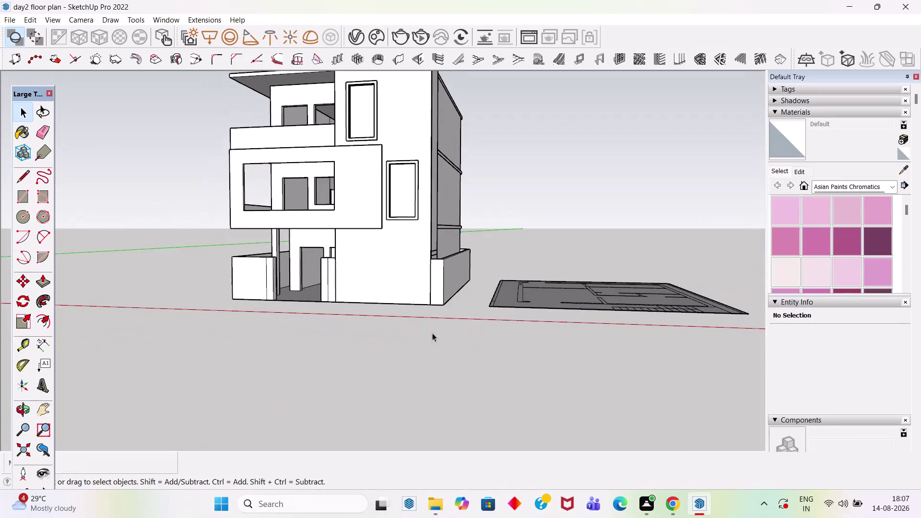
Orbit around the house to bring the upper balcony parapet into view.
scroll(down, 3)
scroll(up, 3)
middle_drag(375, 220, 410, 248)
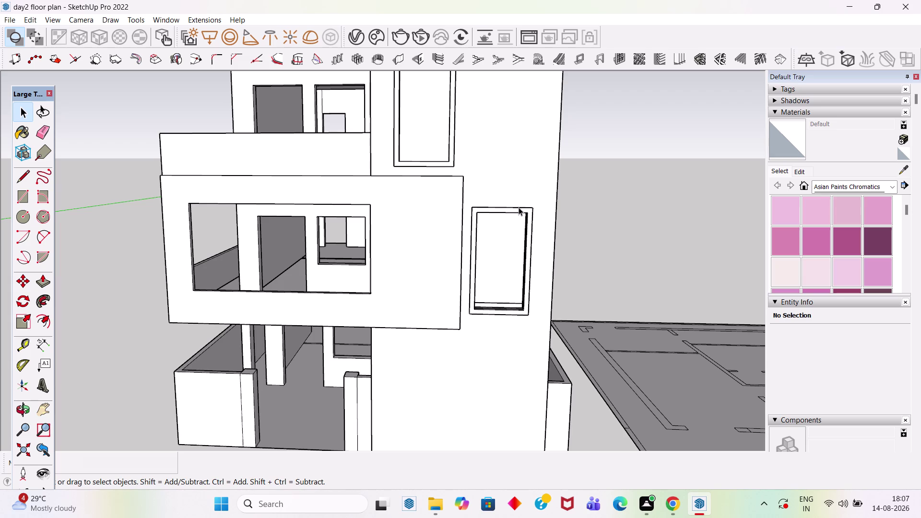
scroll(down, 3)
middle_drag(476, 299, 323, 112)
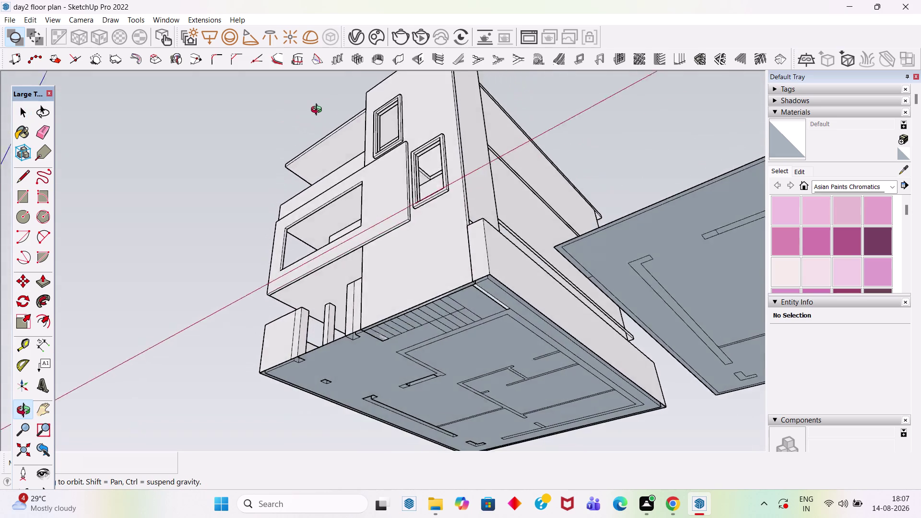
middle_drag(323, 112, 508, 237)
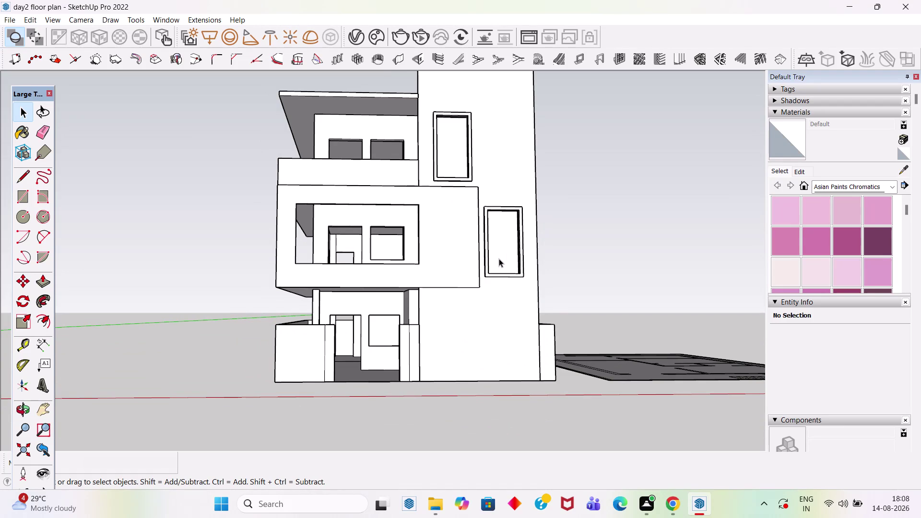
scroll(up, 3)
middle_drag(468, 188, 634, 343)
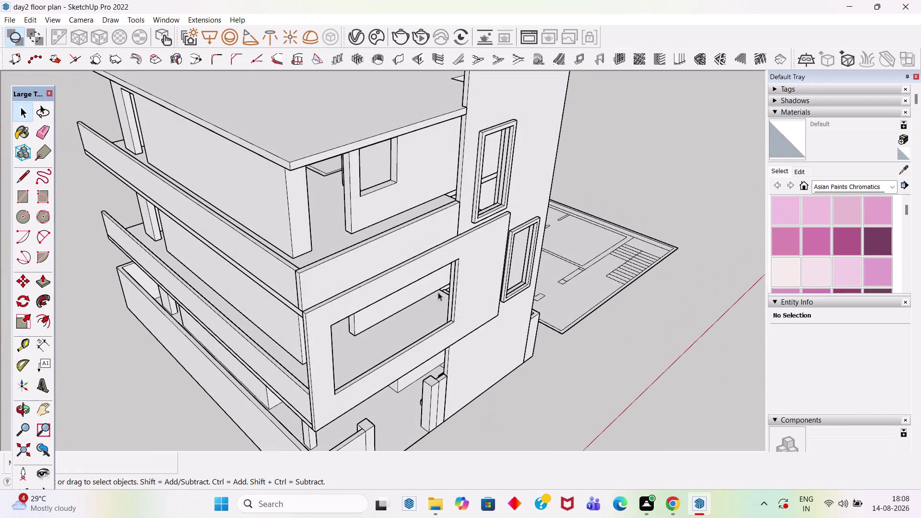
scroll(up, 3)
middle_drag(429, 272, 402, 269)
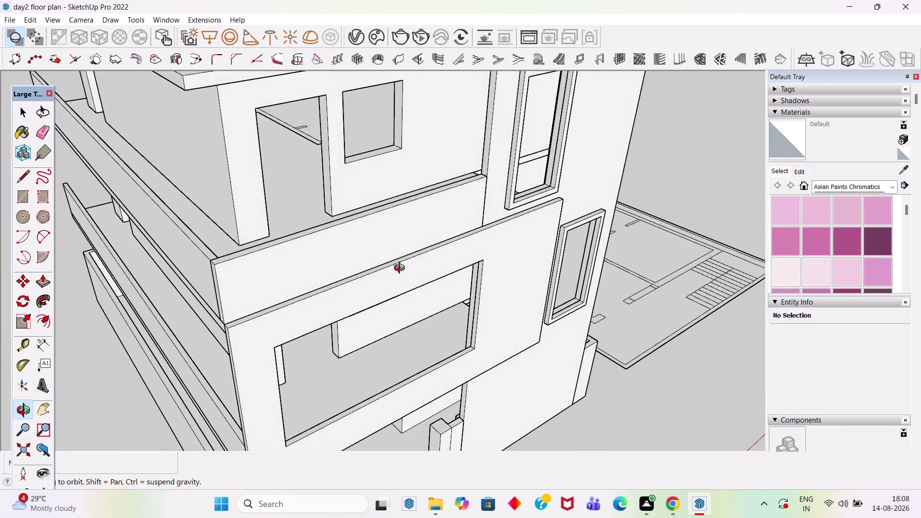
middle_drag(402, 269, 390, 263)
middle_drag(380, 255, 350, 229)
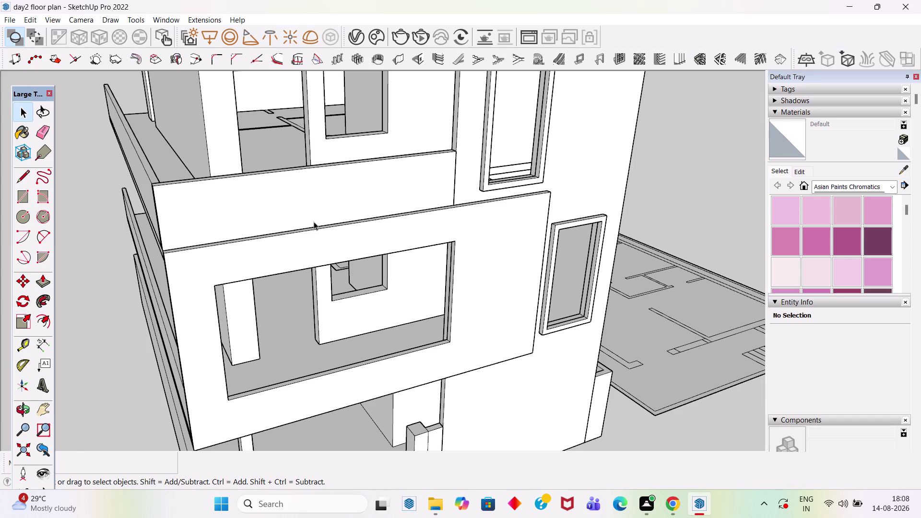
scroll(up, 3)
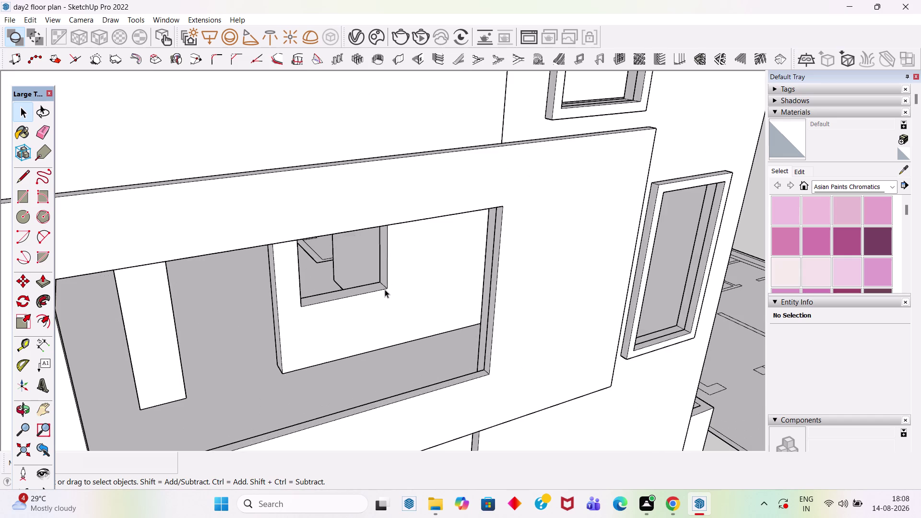
scroll(down, 3)
middle_drag(400, 273, 388, 269)
Place a horizontal guide 1' from the parapet's top edge with the Tape Measure.
key(t)
scroll(up, 3)
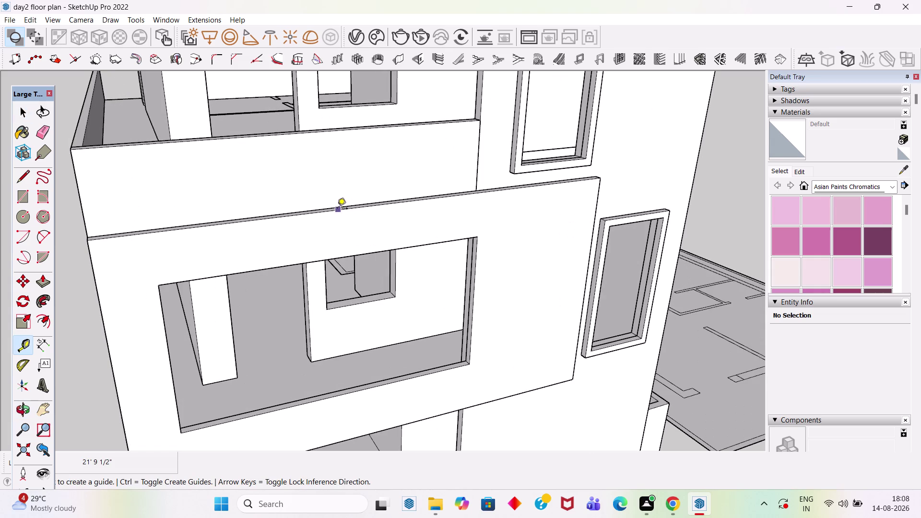
scroll(up, 3)
middle_drag(394, 251, 403, 261)
click(353, 225)
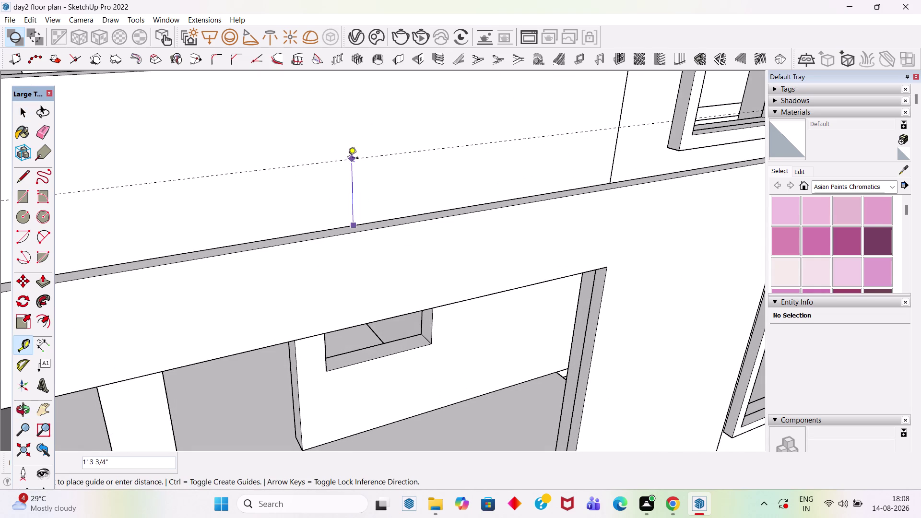
key(1)
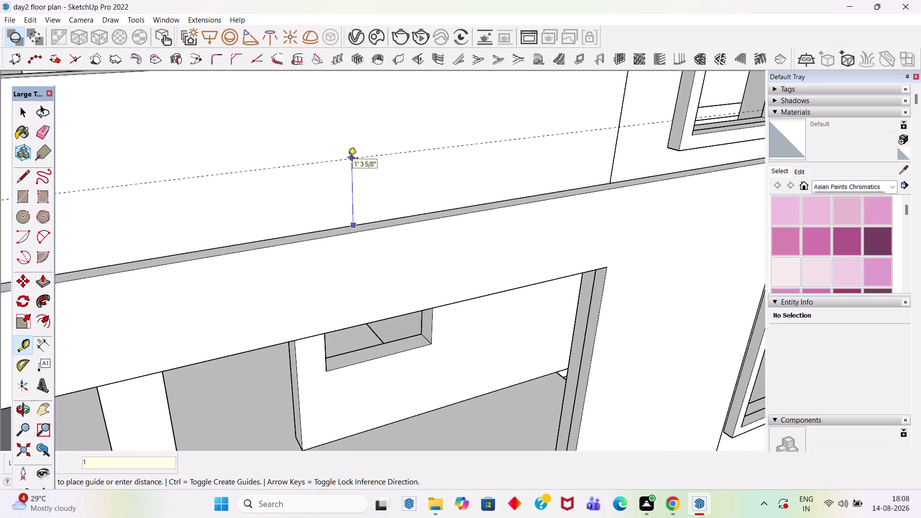
key(apostrophe)
key(Return)
Add a vertical guide across the parapet from its edge.
scroll(down, 3)
middle_drag(524, 245, 479, 223)
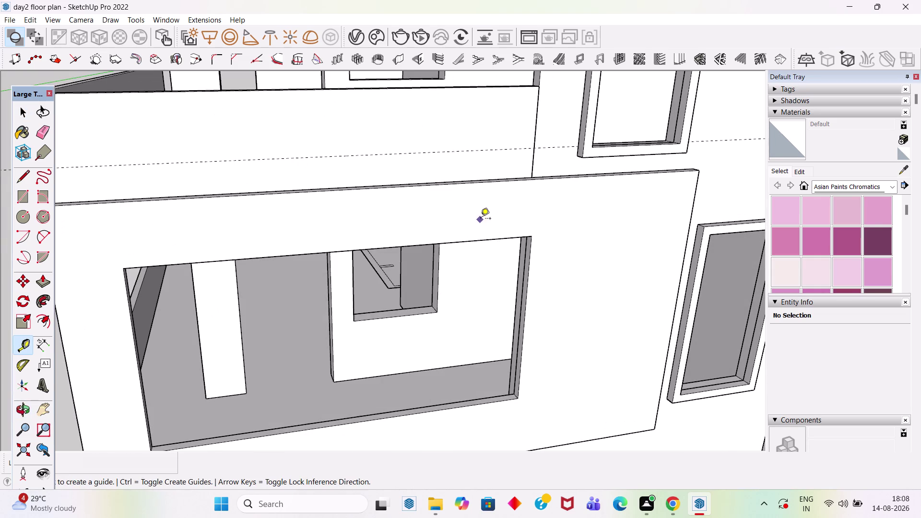
scroll(down, 3)
click(529, 135)
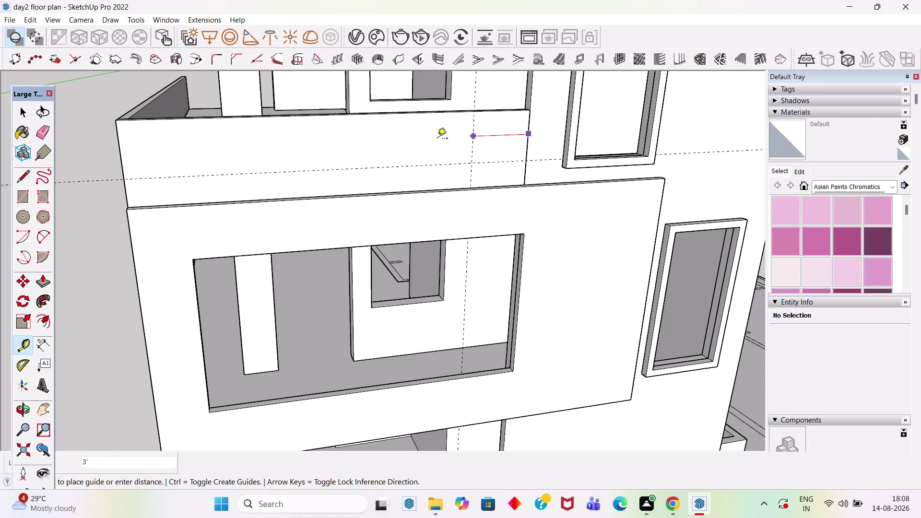
click(341, 117)
Add a second vertical guide offset 1' from the first.
scroll(down, 3)
middle_drag(423, 291, 408, 220)
scroll(up, 3)
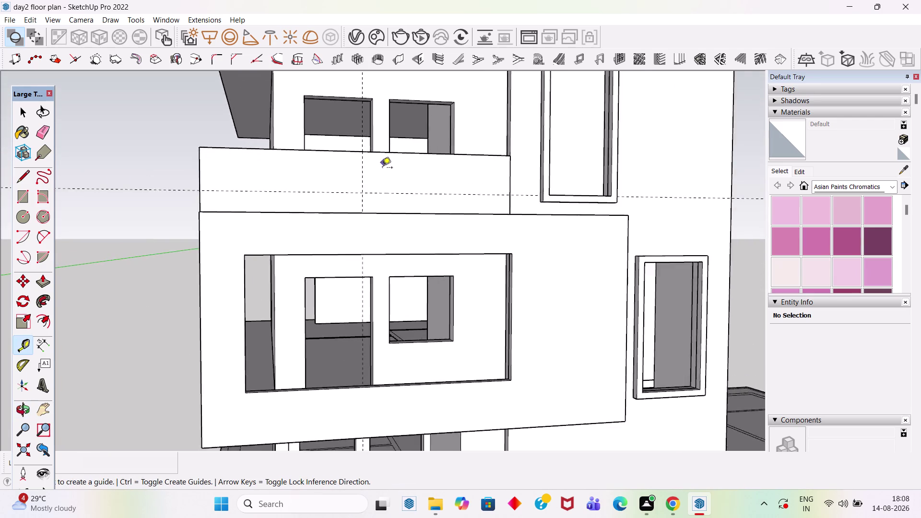
scroll(up, 3)
click(356, 166)
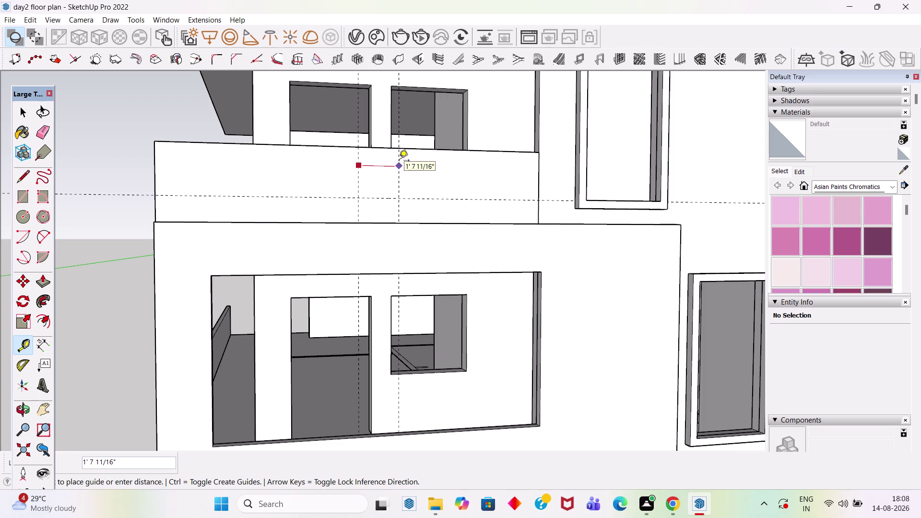
text(1')
key(Return)
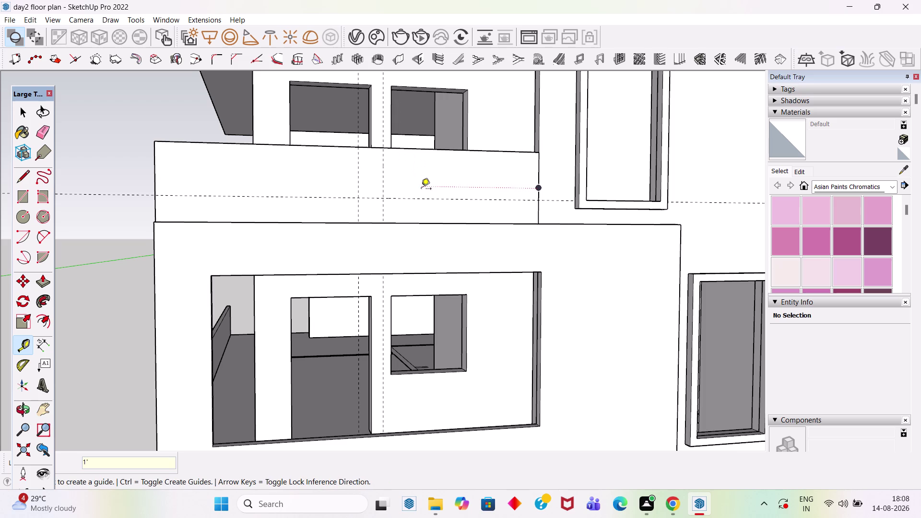
key(space)
scroll(down, 3)
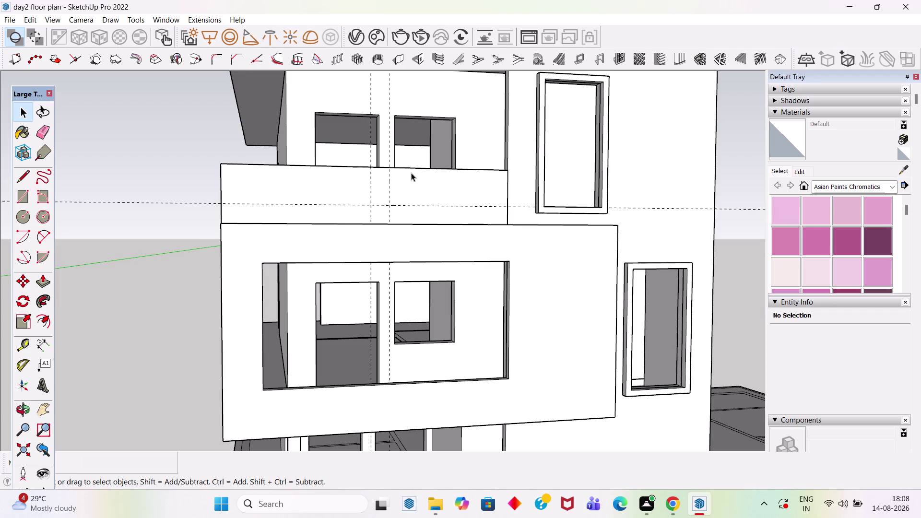
middle_drag(452, 181, 409, 224)
scroll(up, 3)
middle_drag(453, 205, 425, 194)
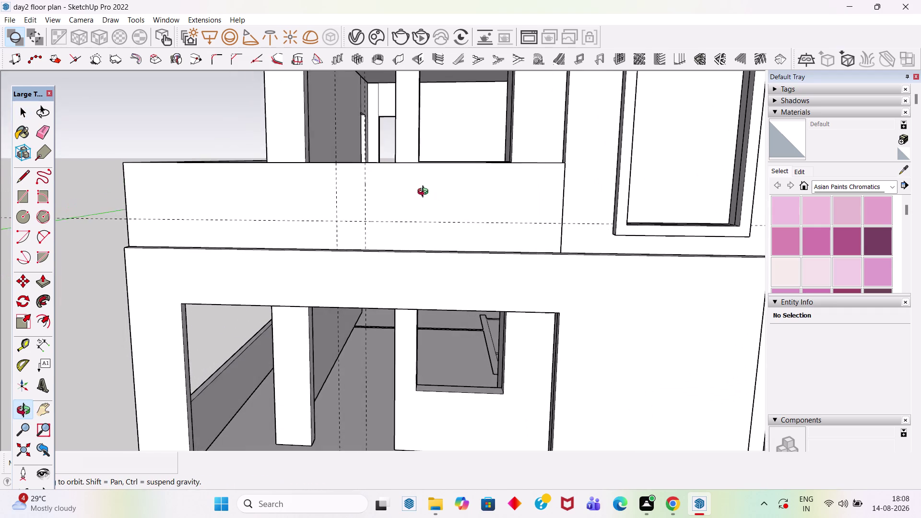
middle_drag(425, 194, 413, 183)
scroll(up, 3)
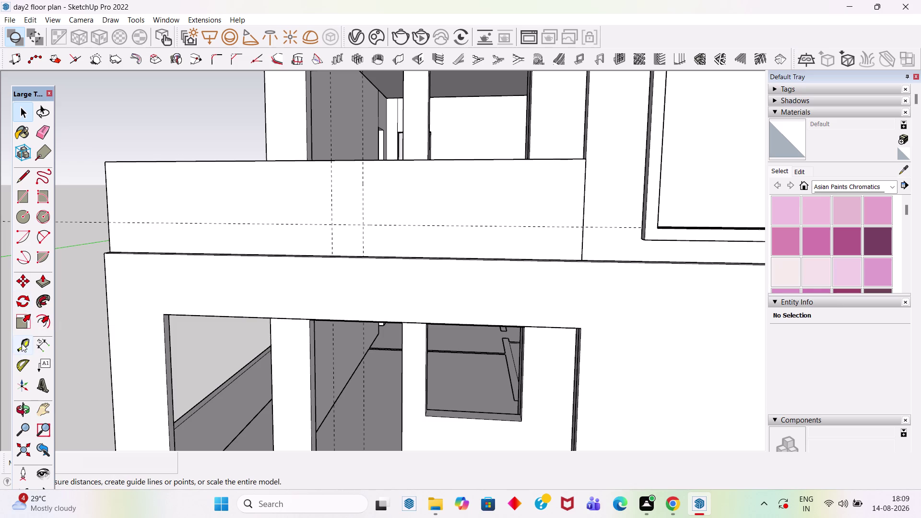
click(44, 179)
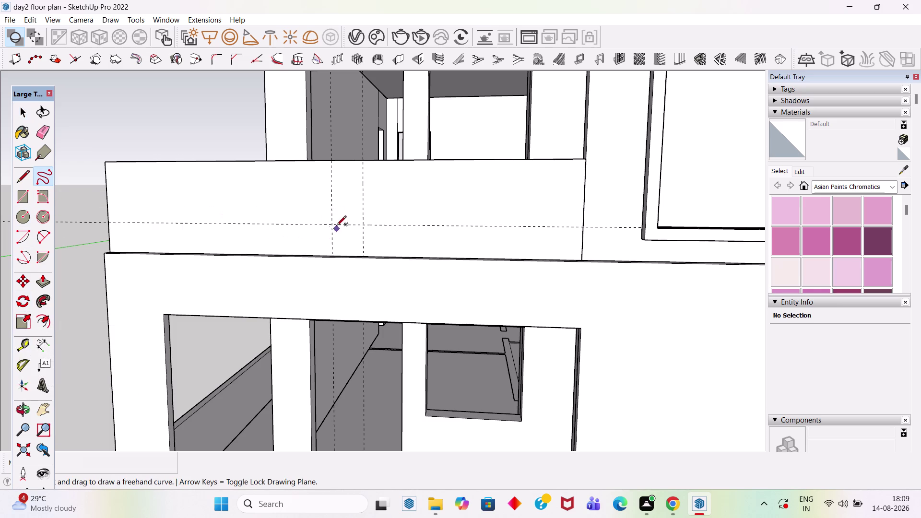
Sketch a freehand curve rising from the guide intersection, then undo the attempt.
click(332, 225)
drag(331, 226, 395, 189)
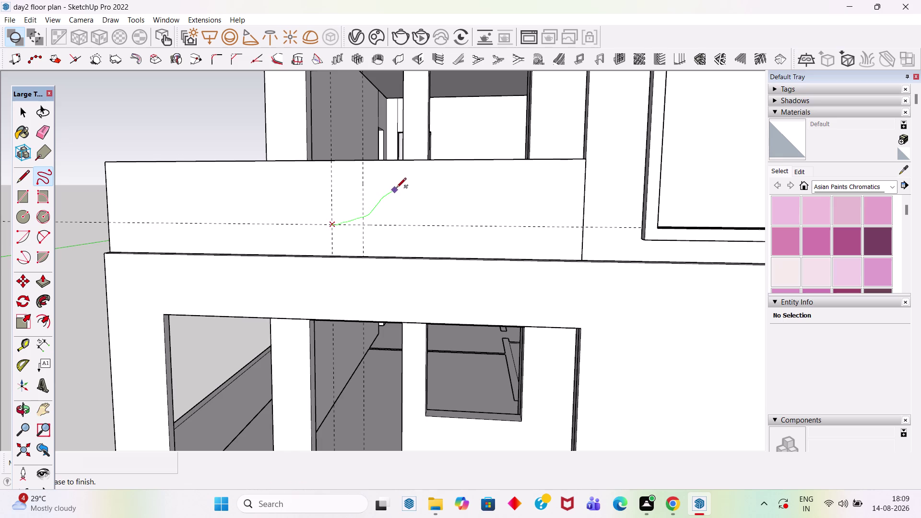
drag(395, 190, 499, 161)
scroll(up, 3)
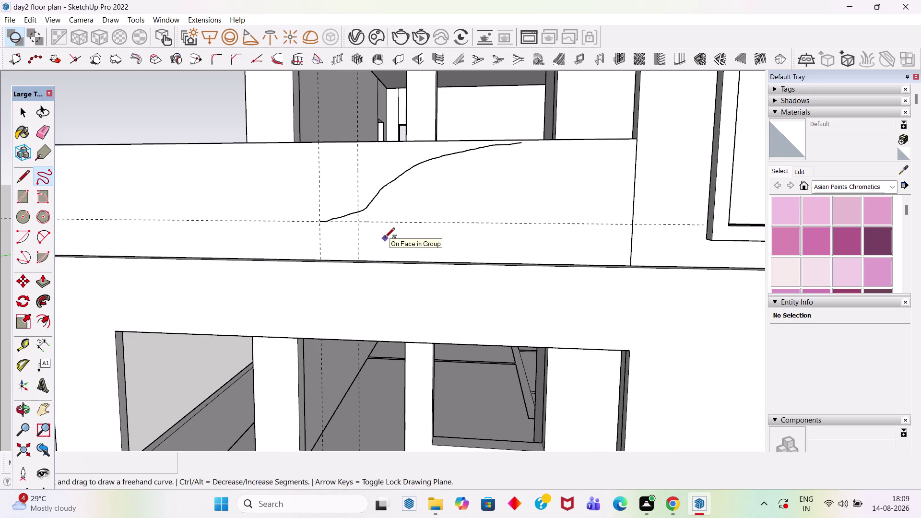
key(ctrl+z)
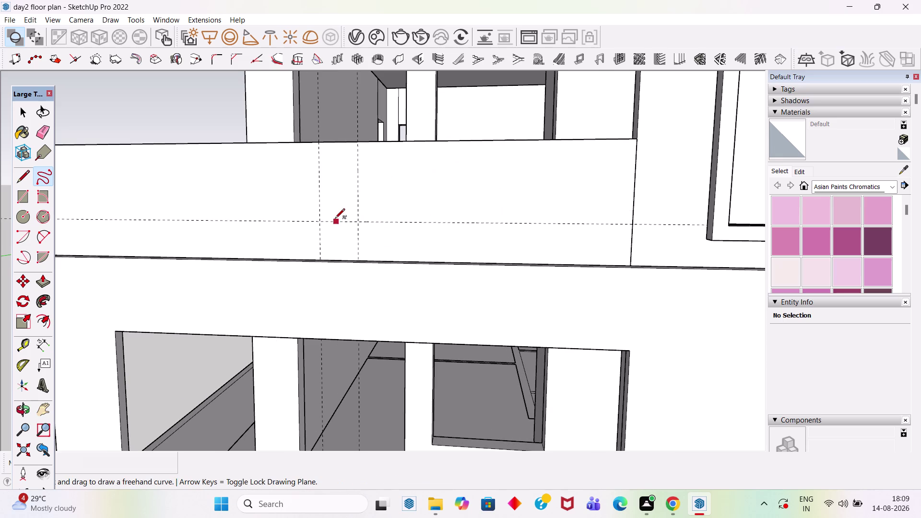
Redraw the S-curve up to the parapet top edge, inspect it, then undo it.
drag(319, 221, 378, 207)
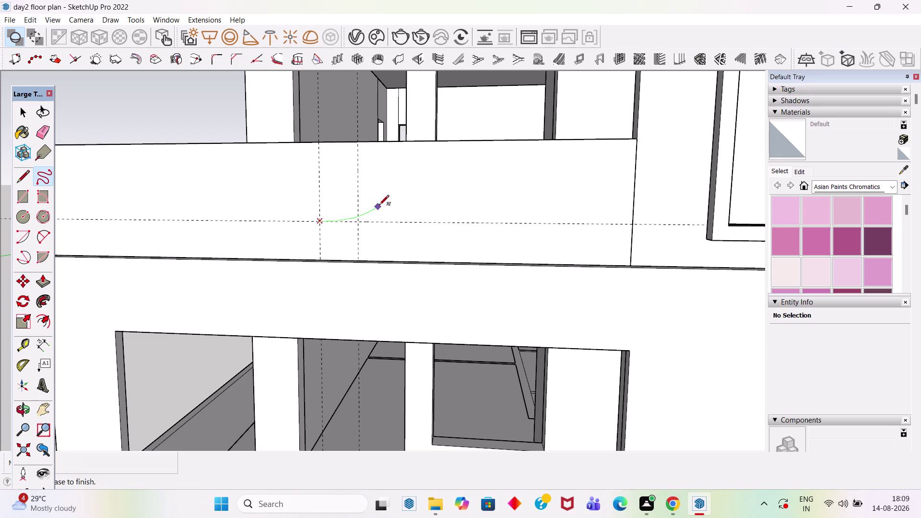
drag(378, 206, 469, 139)
key(space)
scroll(up, 3)
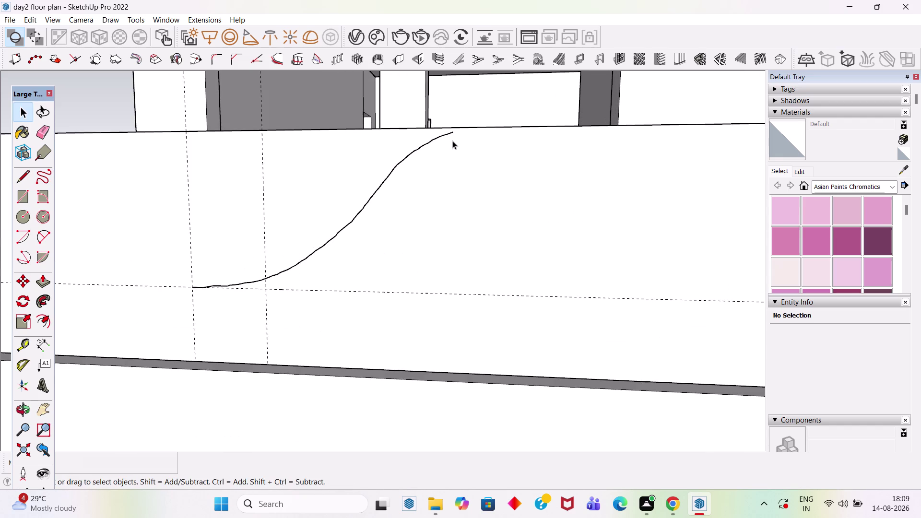
middle_drag(454, 150, 454, 176)
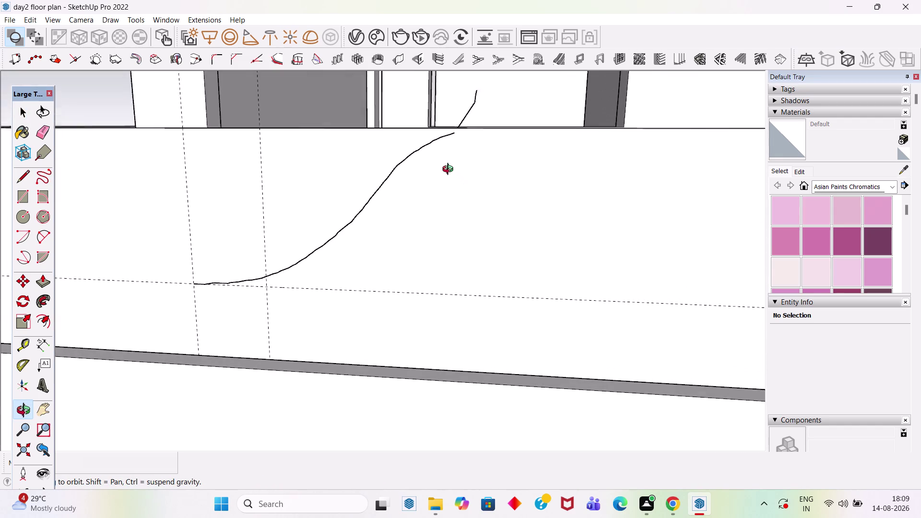
middle_drag(454, 176, 445, 162)
scroll(down, 3)
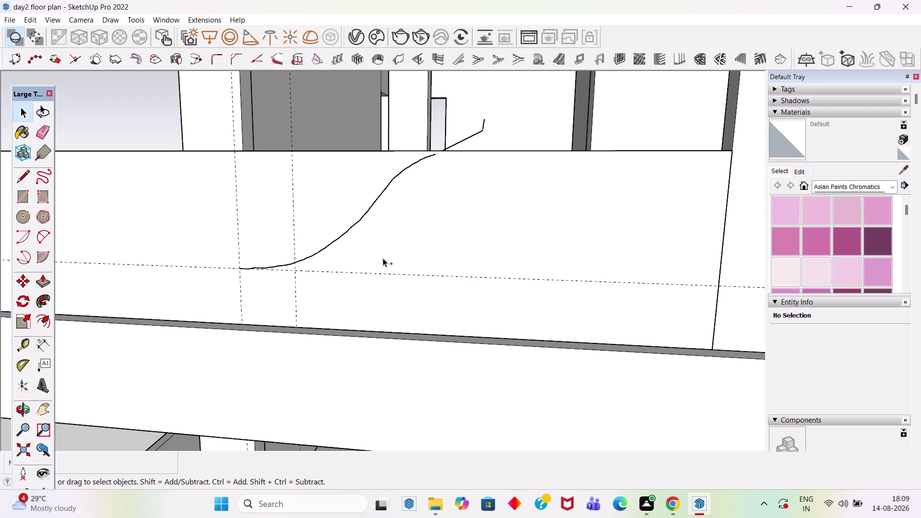
key(ctrl+z)
double_click(414, 239)
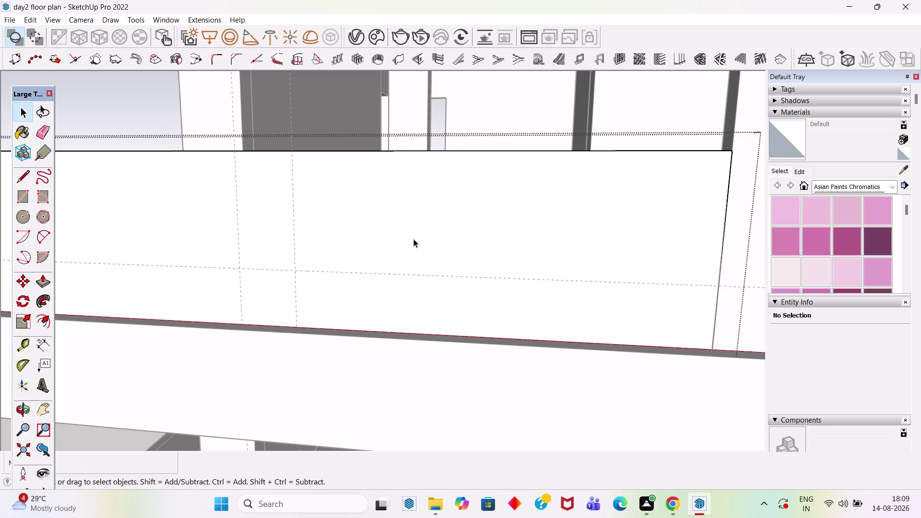
click(50, 179)
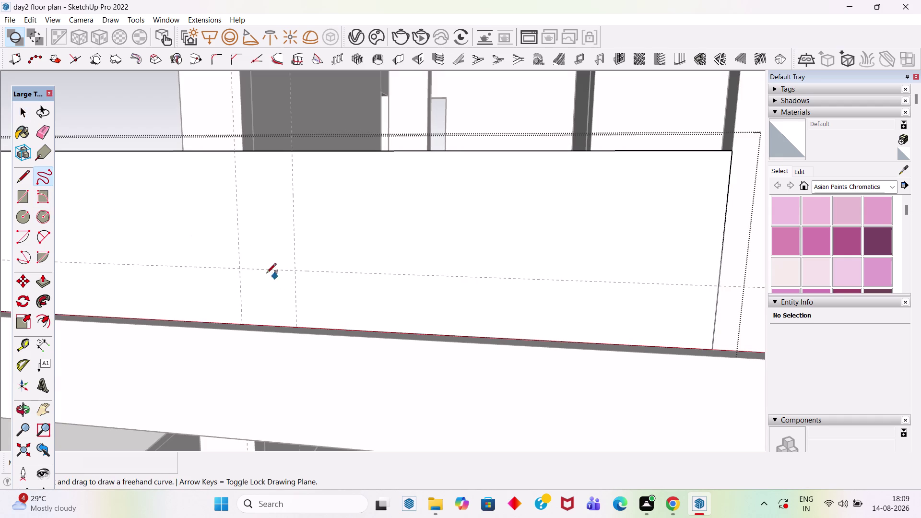
drag(239, 270, 301, 270)
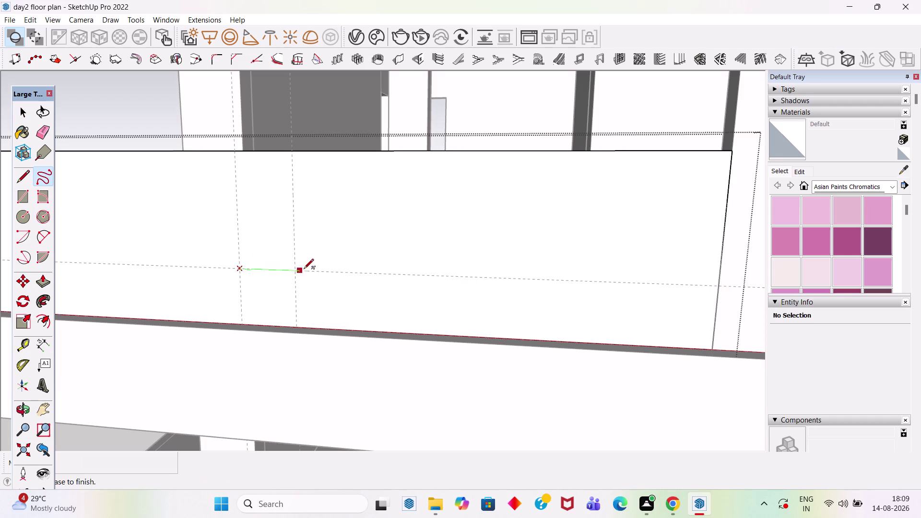
drag(302, 270, 444, 159)
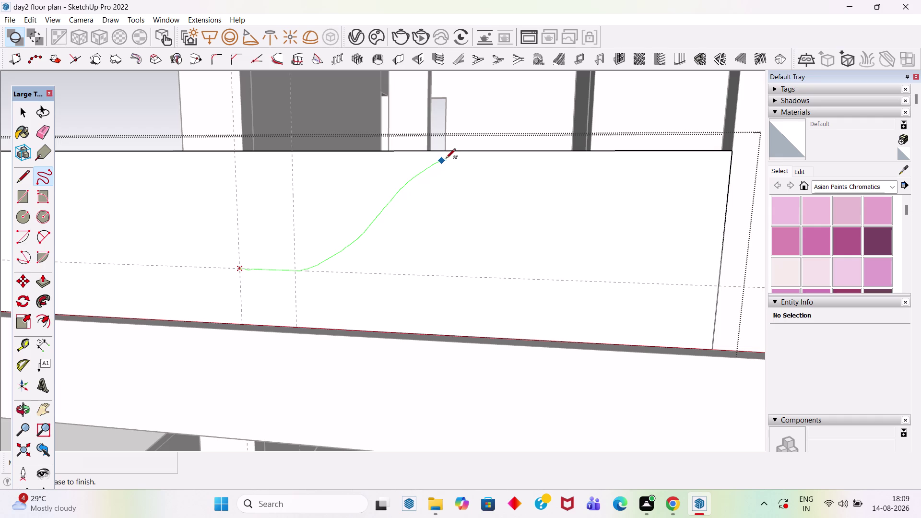
drag(444, 159, 500, 149)
key(space)
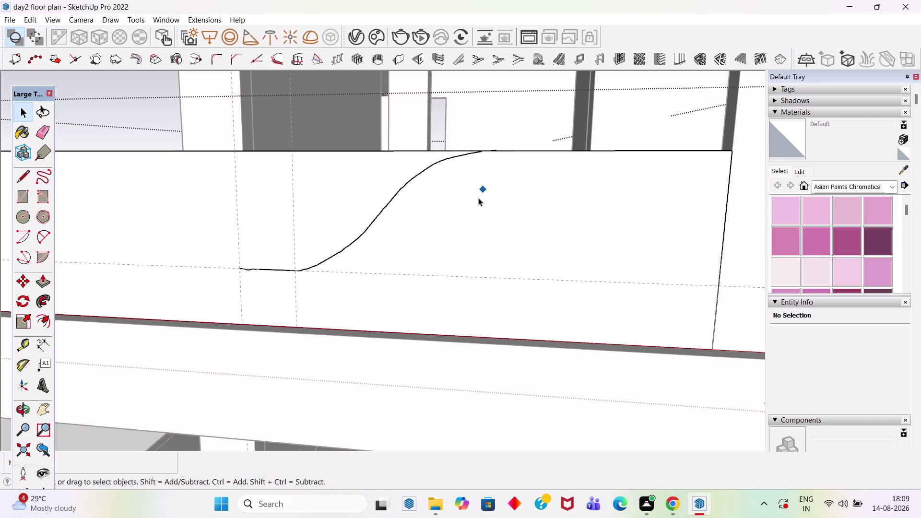
middle_drag(466, 205, 528, 306)
scroll(down, 3)
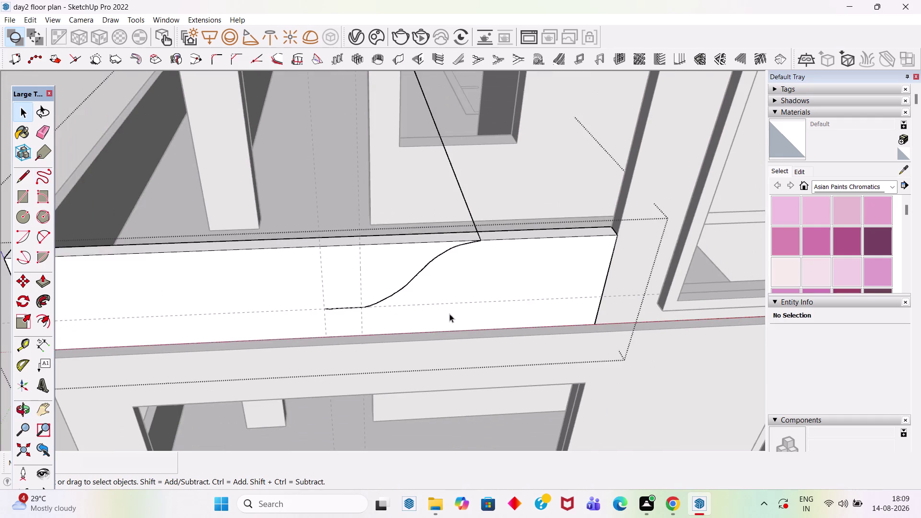
scroll(down, 3)
middle_drag(447, 296, 417, 228)
key(space)
key(space)
scroll(down, 3)
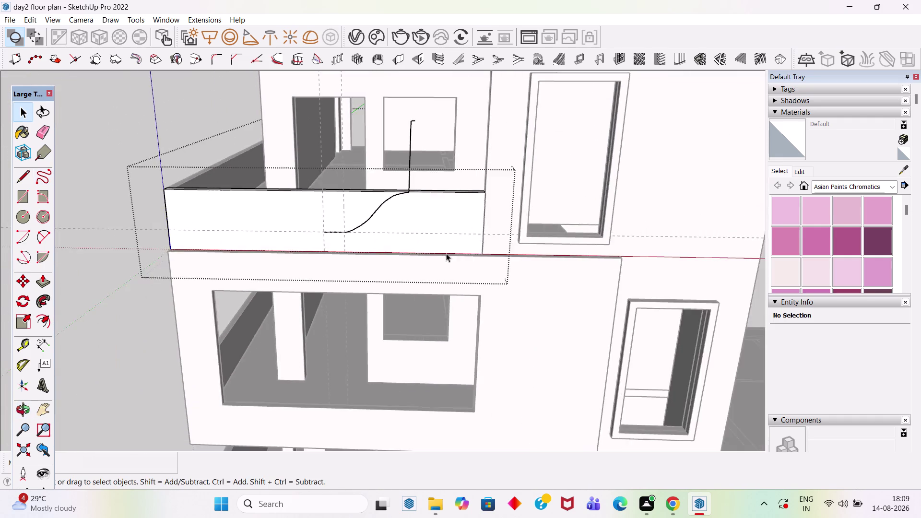
middle_drag(494, 240, 650, 311)
scroll(up, 3)
scroll(up, 3)
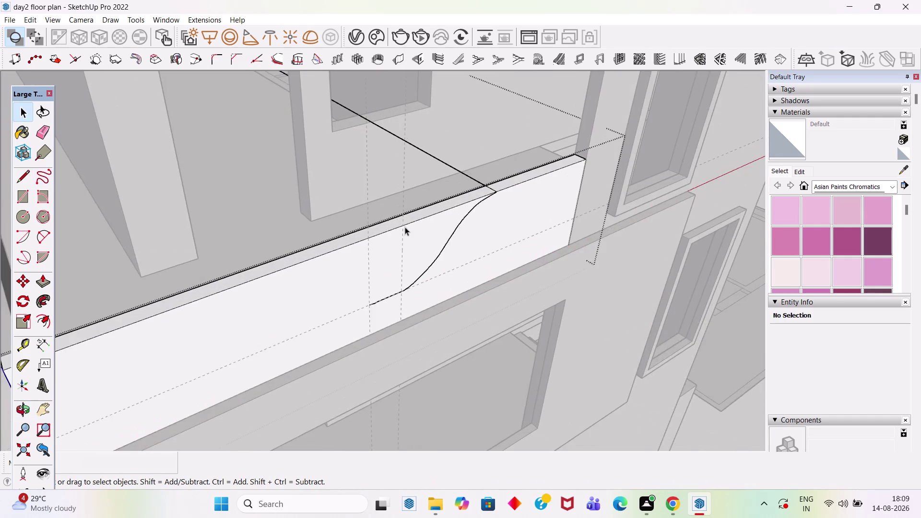
scroll(up, 3)
key(e)
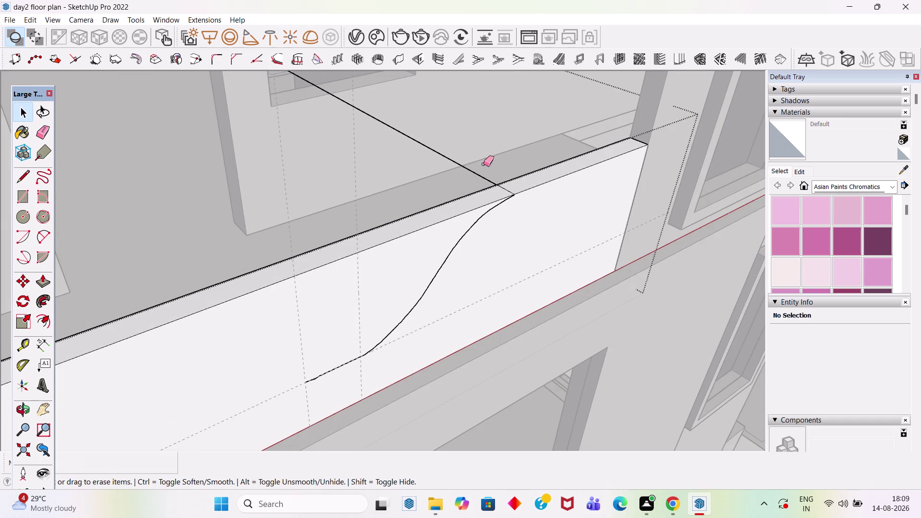
click(479, 175)
scroll(down, 3)
middle_drag(472, 288, 470, 287)
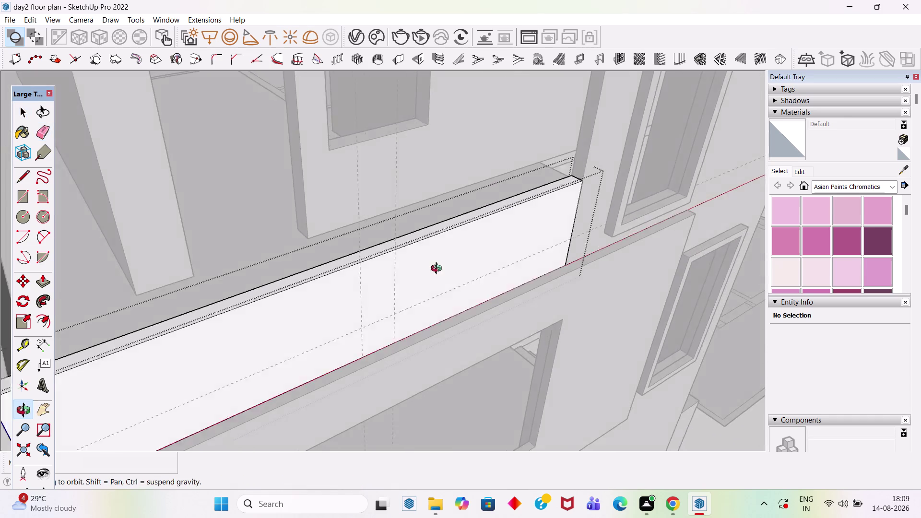
middle_drag(469, 287, 344, 240)
scroll(down, 3)
key(space)
click(708, 182)
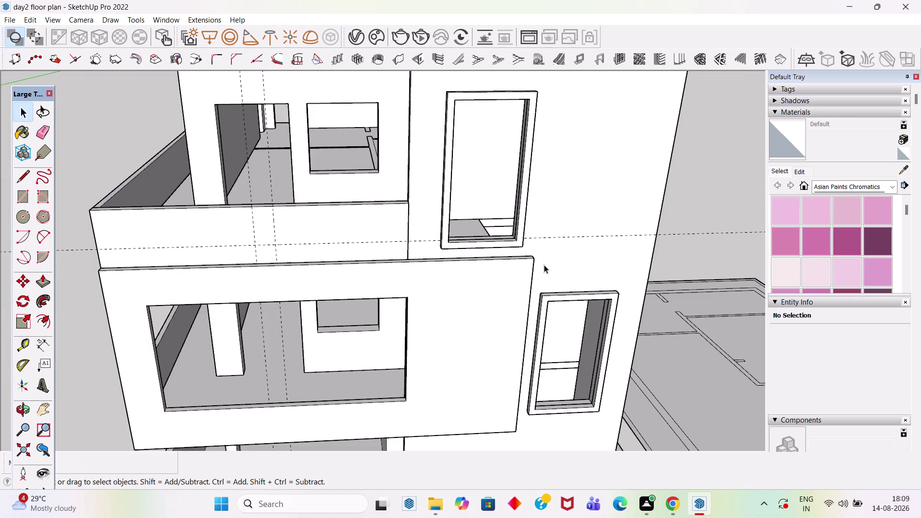
scroll(down, 3)
middle_drag(520, 263, 545, 163)
scroll(up, 3)
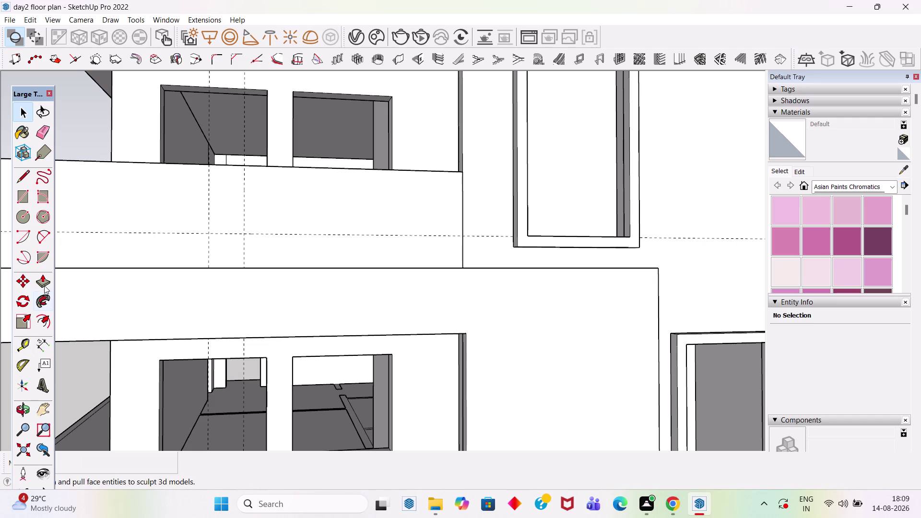
click(42, 236)
click(245, 235)
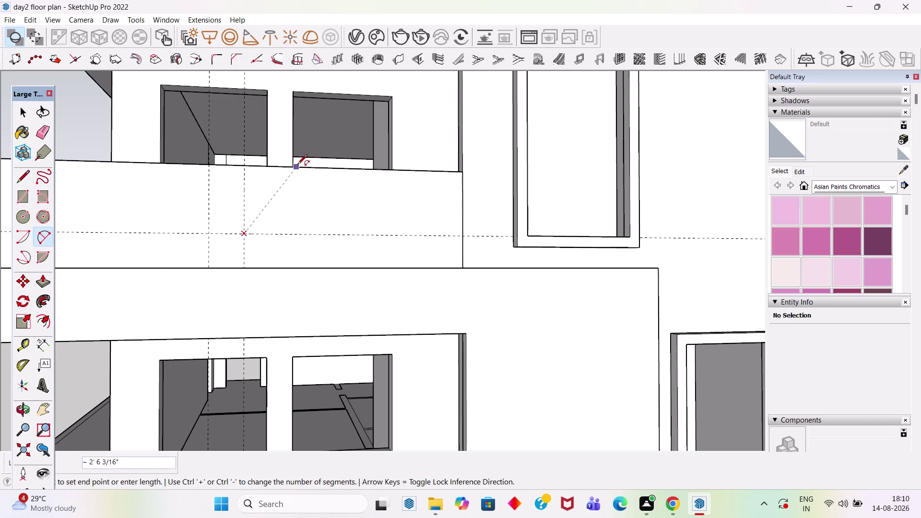
click(244, 167)
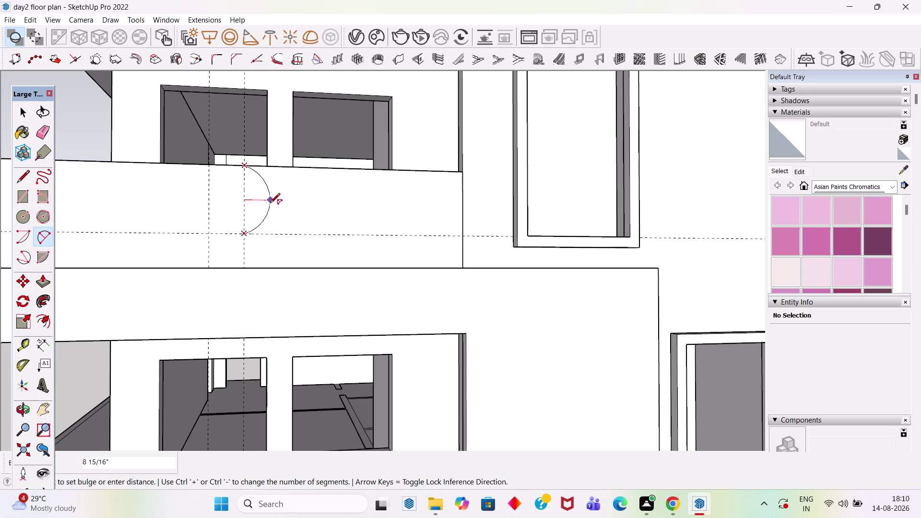
key(Escape)
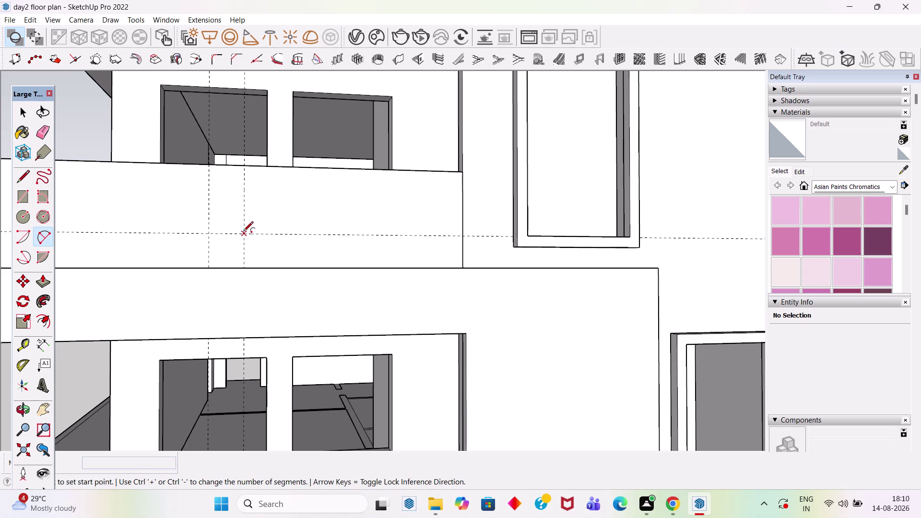
click(243, 233)
click(331, 169)
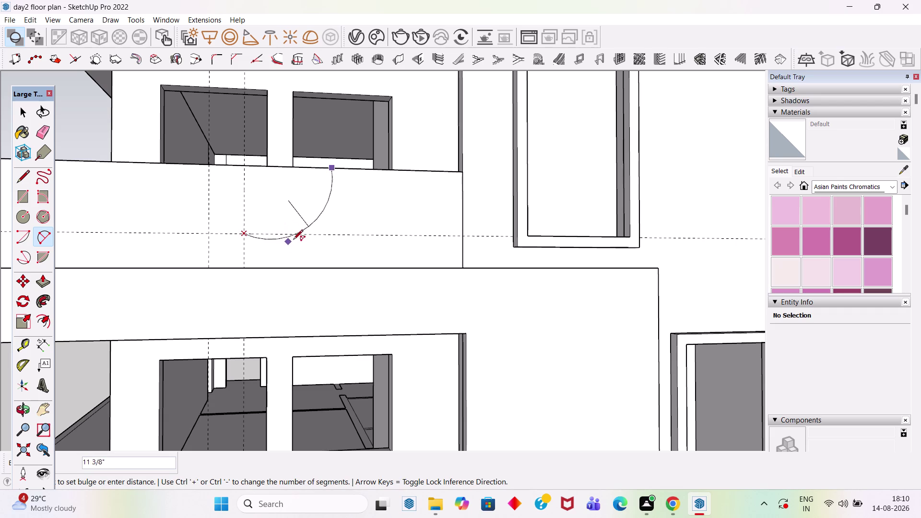
scroll(up, 3)
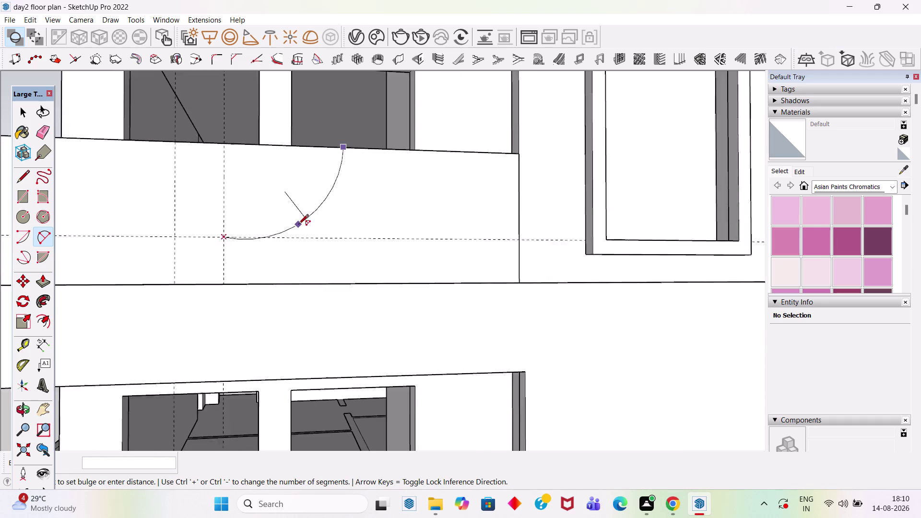
scroll(up, 3)
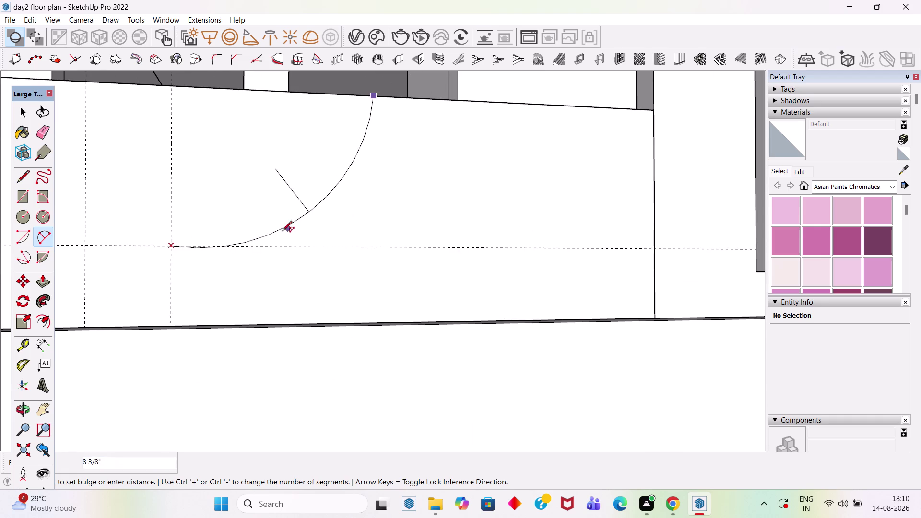
key(Escape)
click(171, 244)
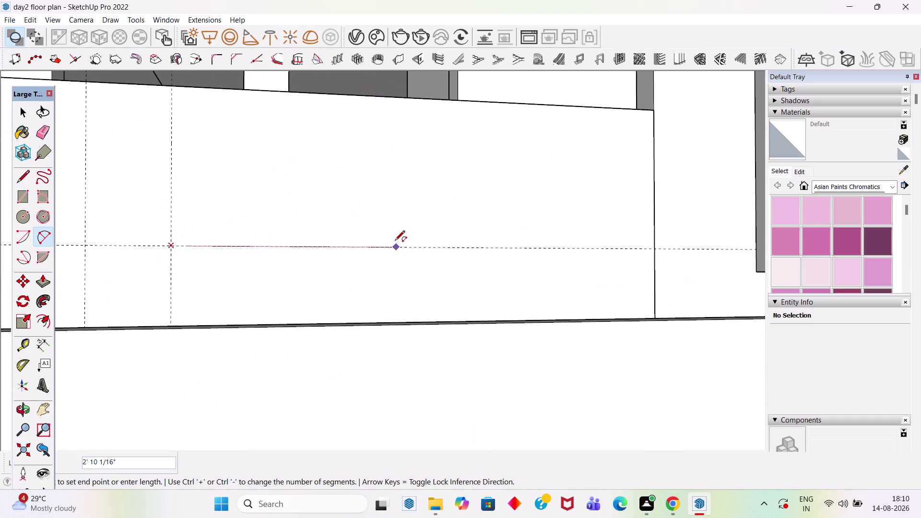
click(401, 245)
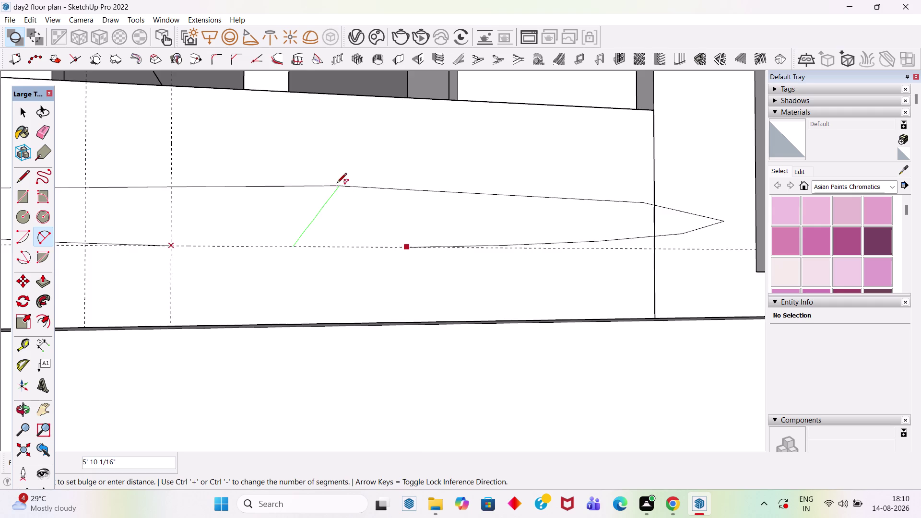
scroll(down, 3)
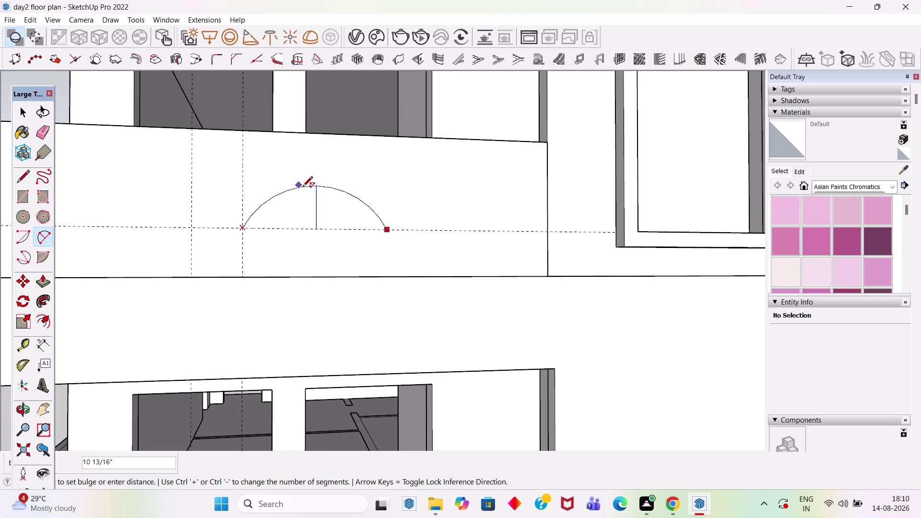
scroll(down, 3)
key(Escape)
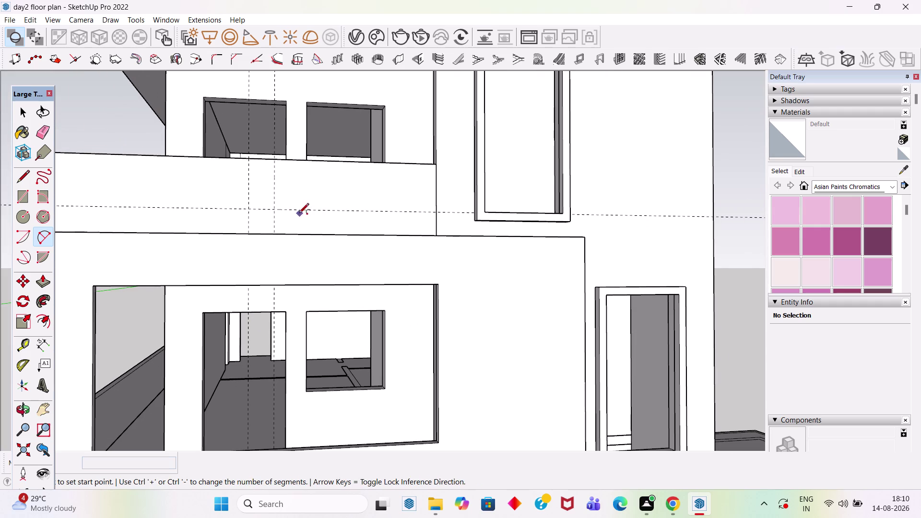
Draw two joined arcs forming an S-curve from the parapet top edge to the guide.
click(393, 162)
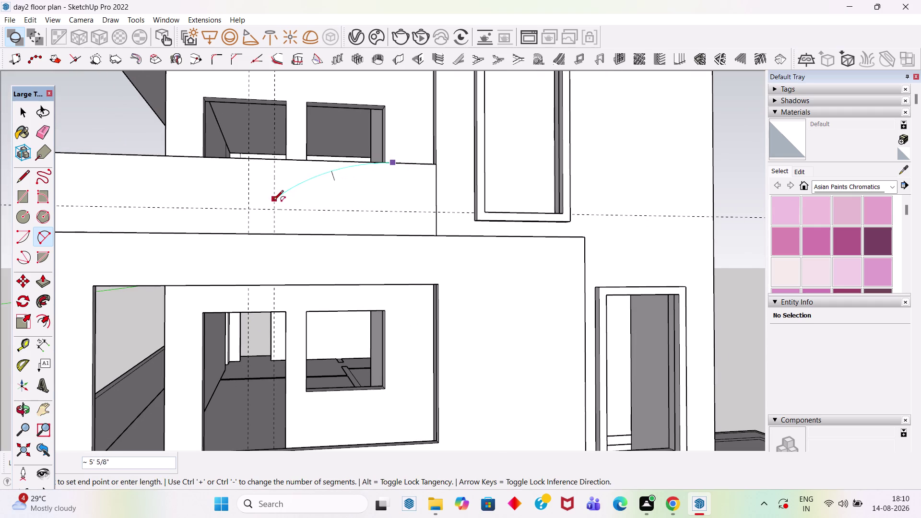
click(276, 211)
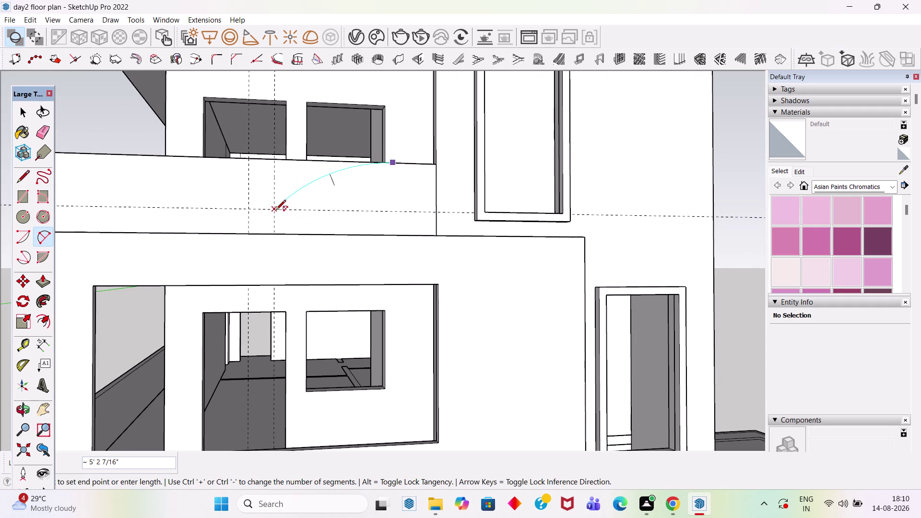
click(277, 211)
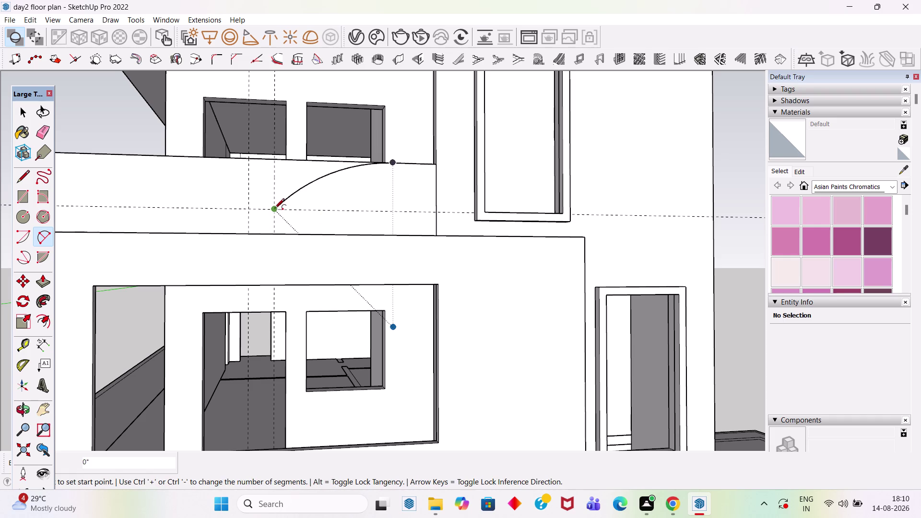
click(272, 209)
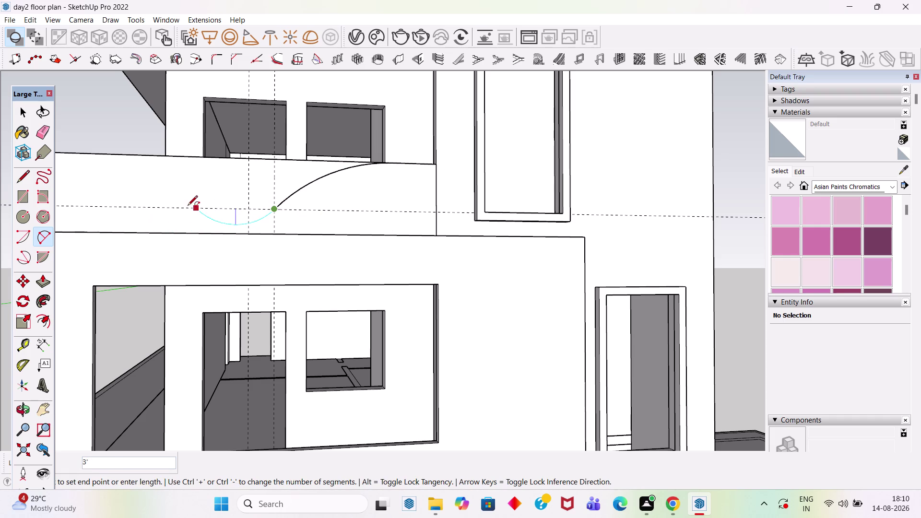
click(187, 206)
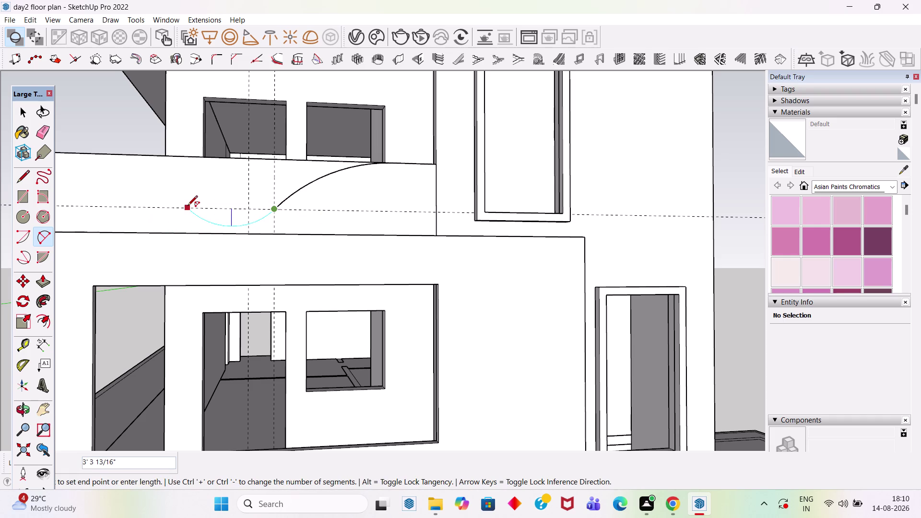
click(187, 206)
key(space)
Draw a straight line from the curve's start along the guide to the parapet's left edge.
scroll(down, 3)
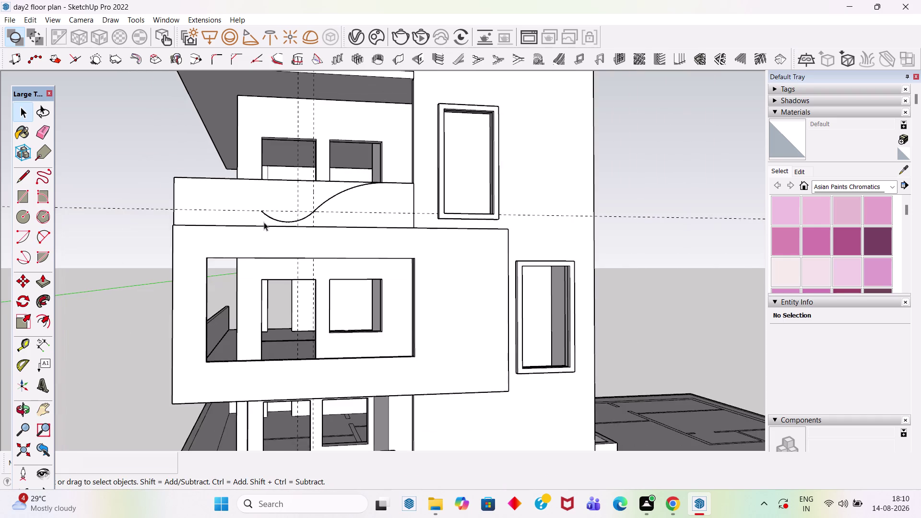
scroll(up, 3)
key(l)
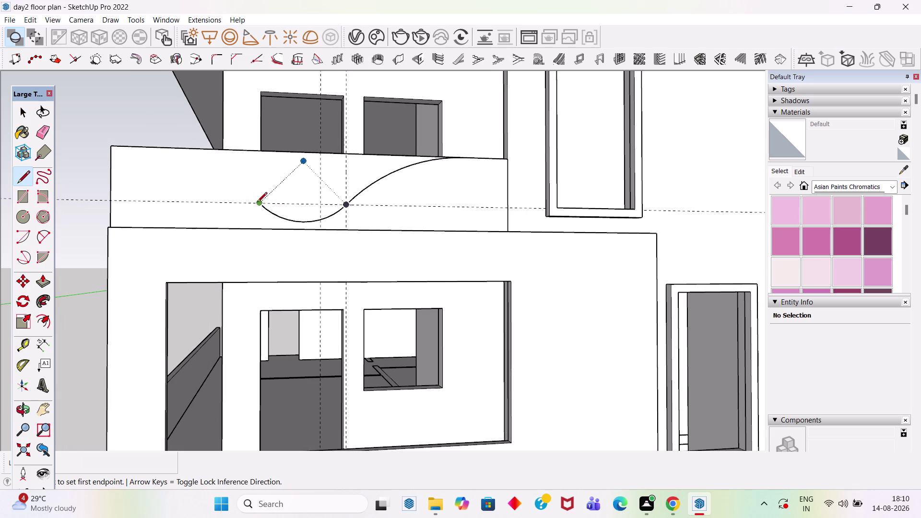
click(257, 203)
click(114, 199)
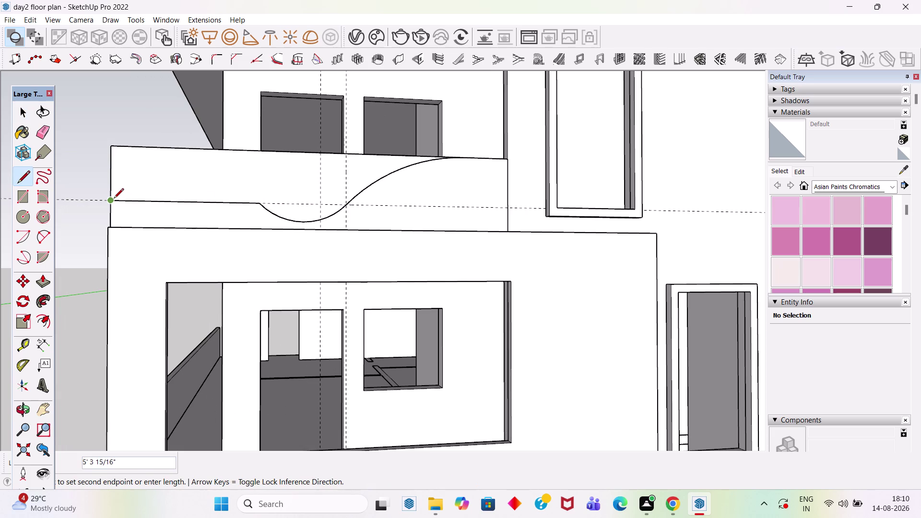
key(space)
scroll(down, 3)
middle_drag(374, 193, 368, 261)
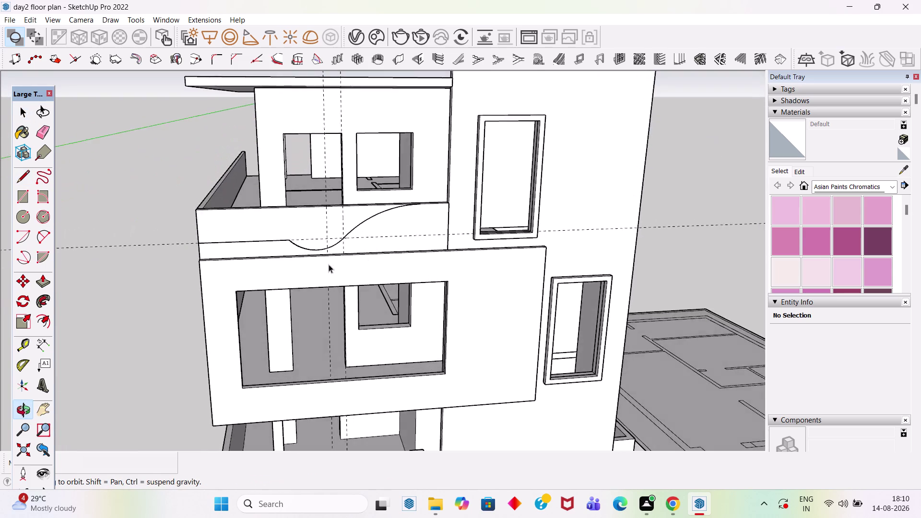
Retrace the straight line from the parapet's left edge to where the curve begins.
scroll(up, 3)
double_click(285, 195)
scroll(up, 3)
scroll(down, 3)
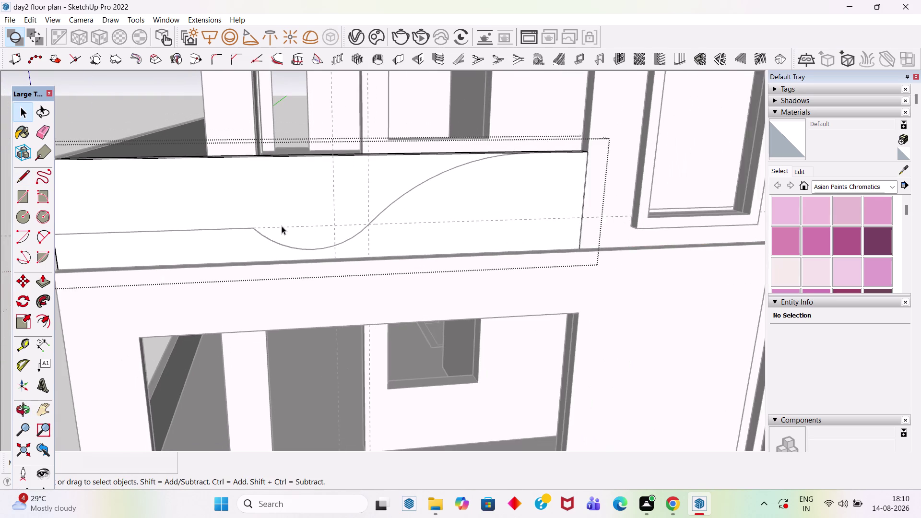
scroll(down, 3)
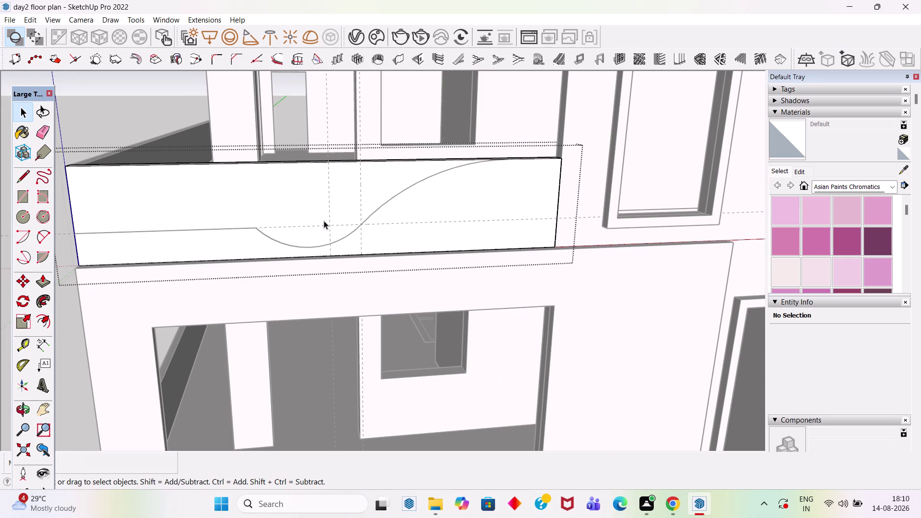
click(320, 211)
middle_drag(381, 224, 385, 203)
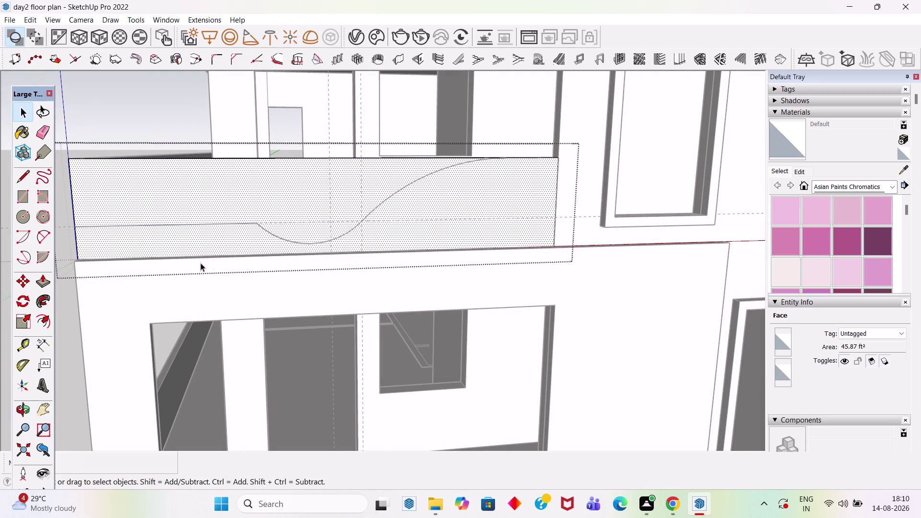
key(l)
click(74, 226)
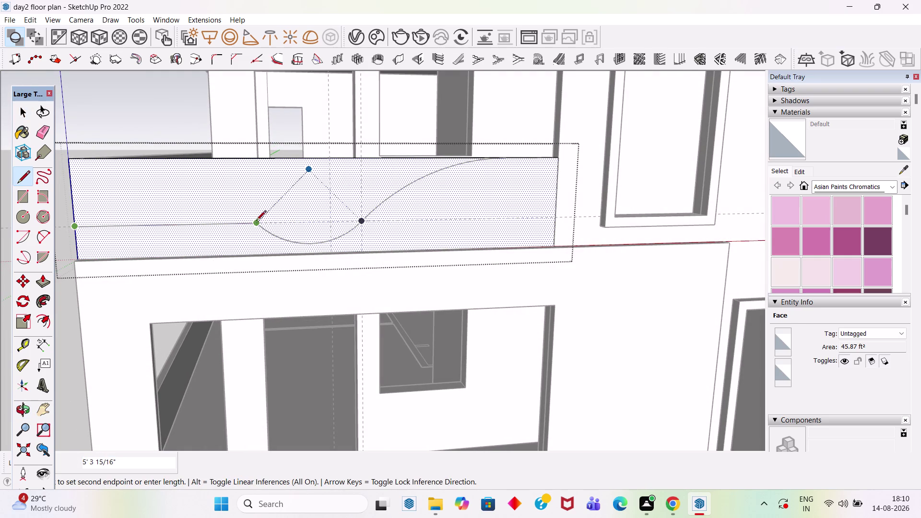
click(257, 223)
key(space)
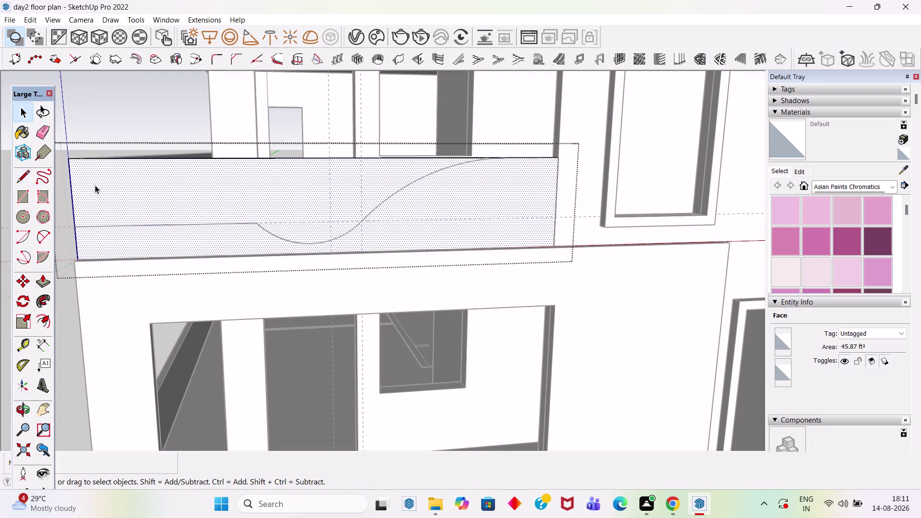
Retrace the lower and upper arcs of the S-curve to split the face.
click(49, 232)
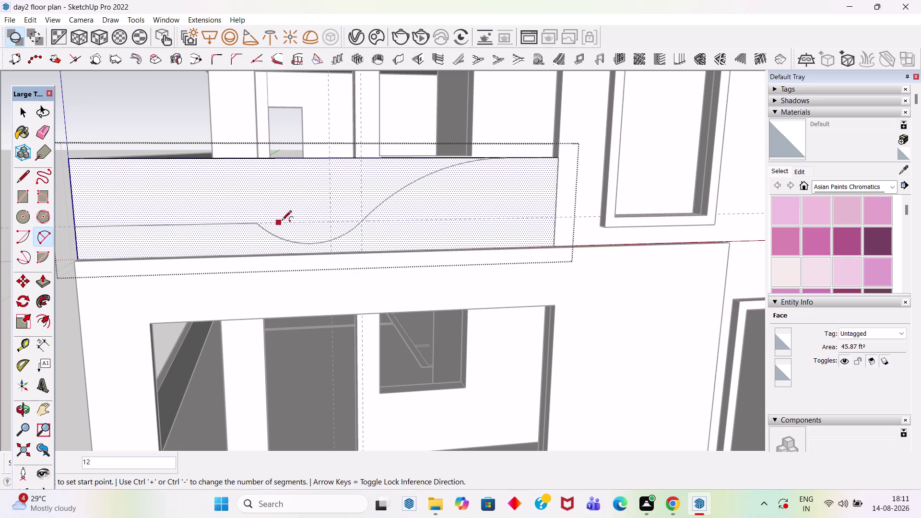
click(255, 222)
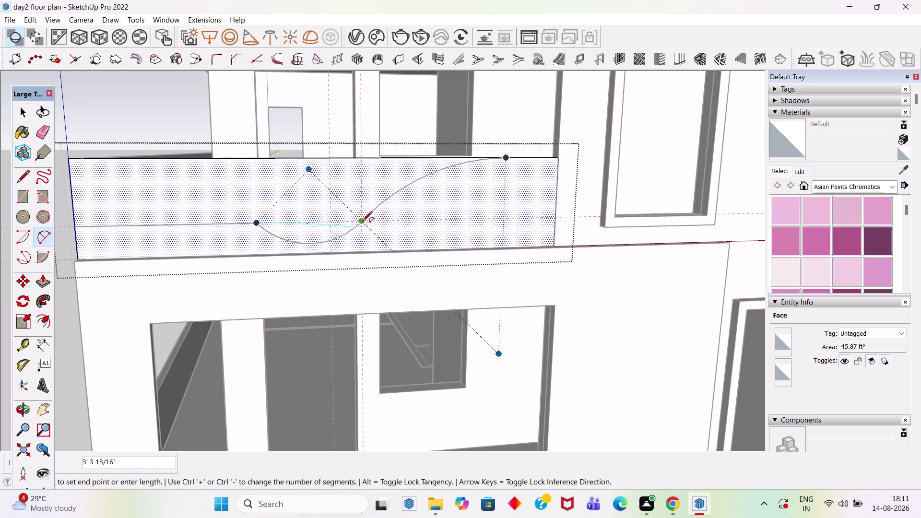
scroll(up, 3)
key(Escape)
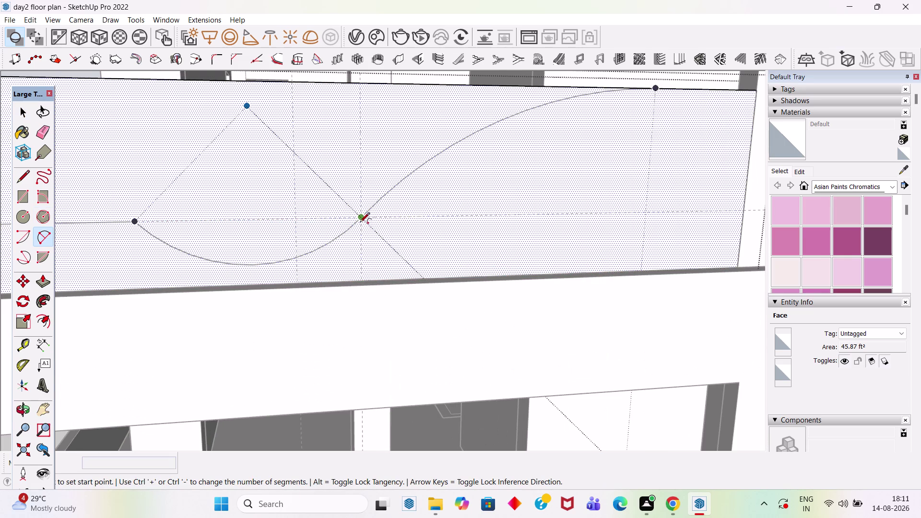
click(361, 219)
double_click(135, 223)
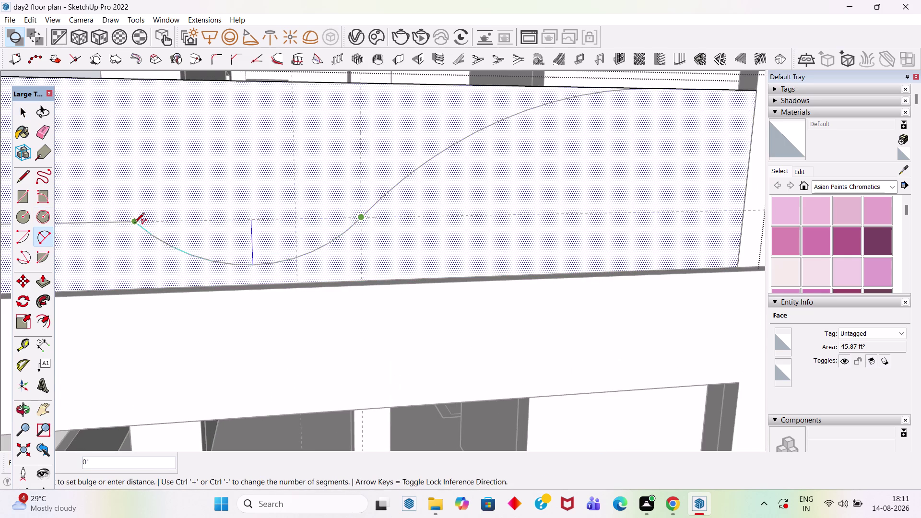
scroll(down, 3)
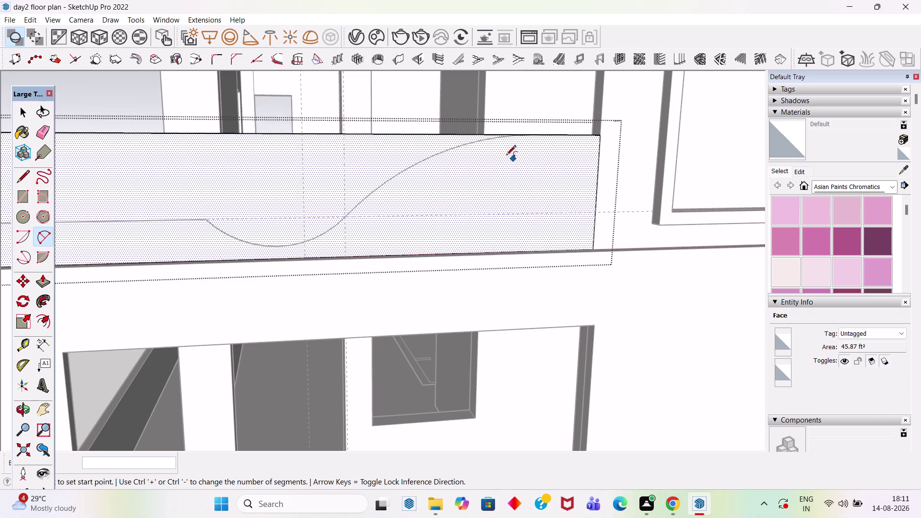
scroll(up, 3)
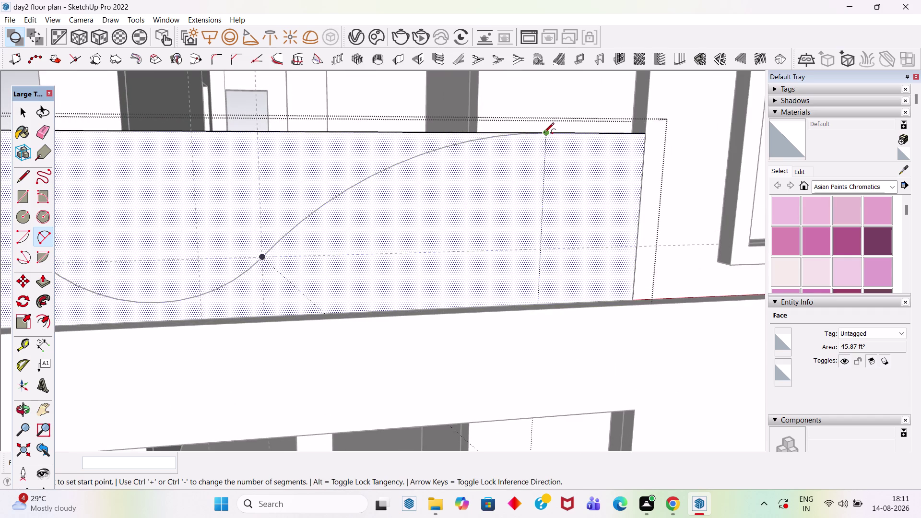
drag(544, 134, 532, 138)
double_click(263, 258)
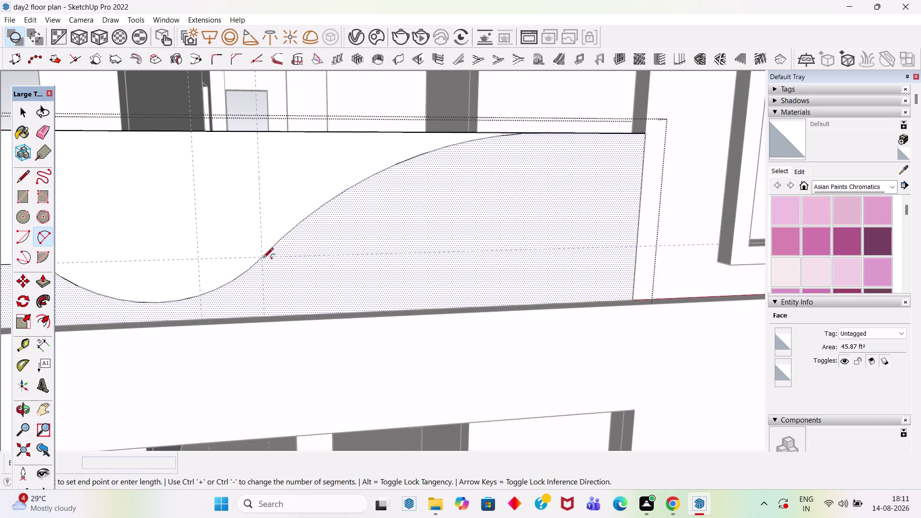
key(space)
Push/Pull the wall region above the curve through the parapet to remove it.
scroll(down, 3)
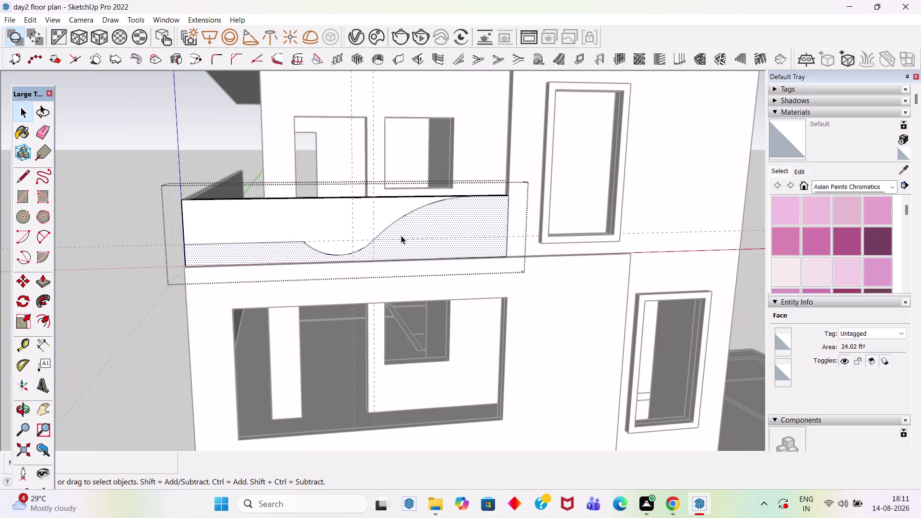
scroll(up, 3)
click(346, 227)
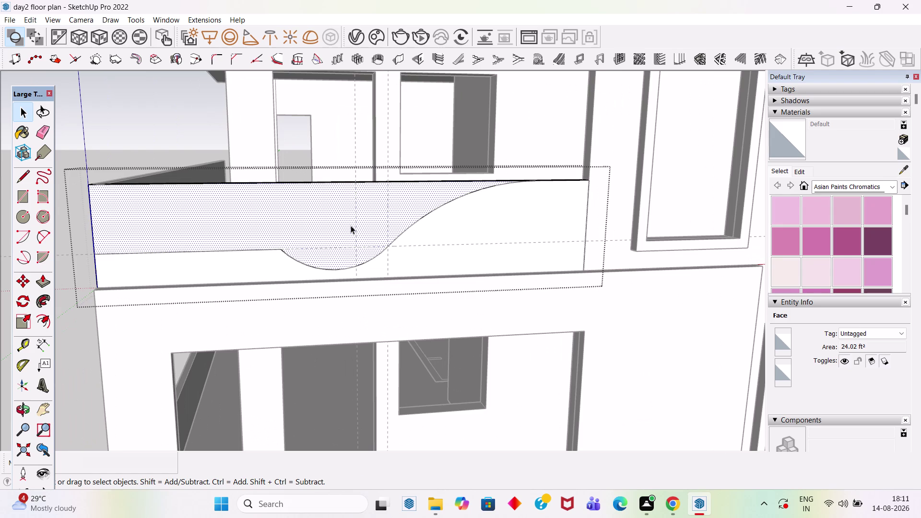
key(p)
click(349, 233)
click(339, 221)
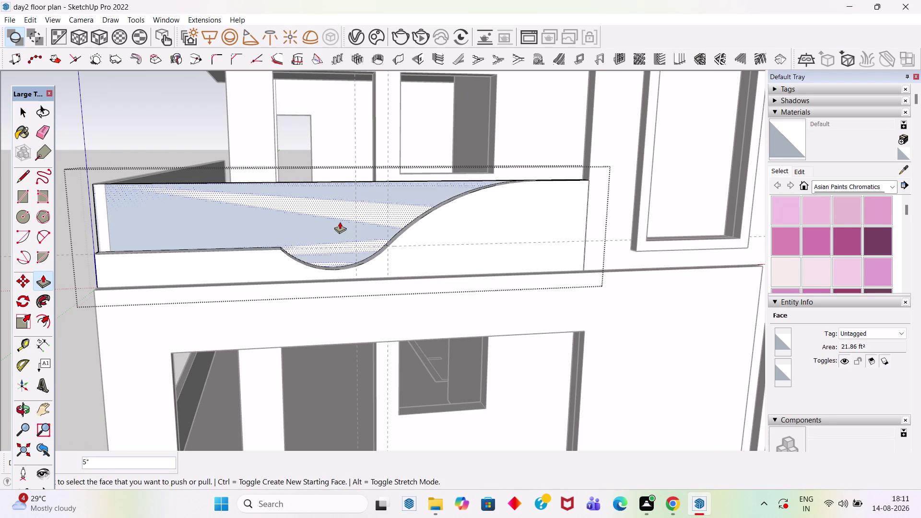
key(space)
scroll(down, 3)
click(210, 160)
middle_drag(371, 229, 361, 166)
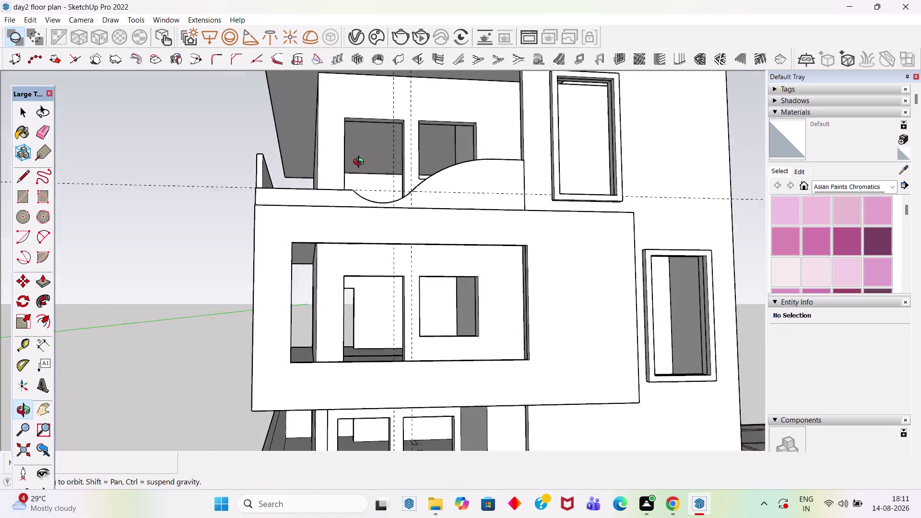
middle_drag(361, 165, 358, 156)
scroll(up, 3)
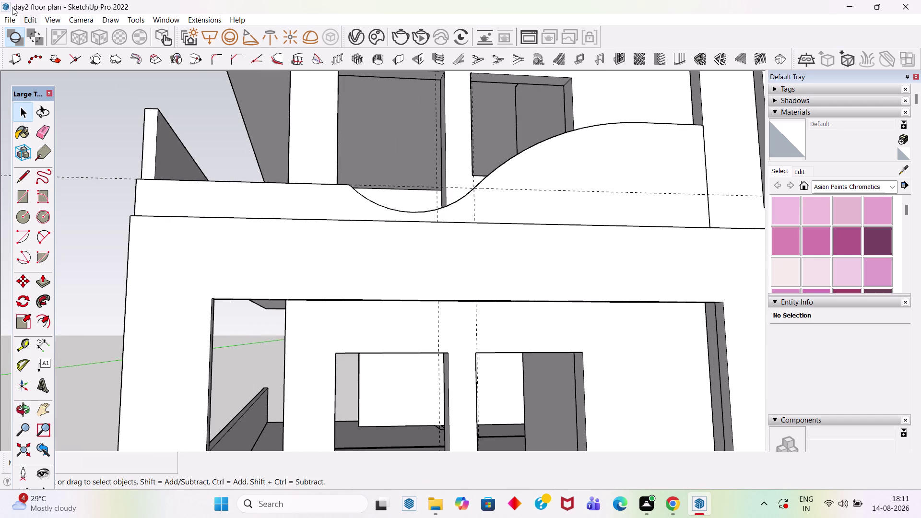
click(36, 21)
click(71, 129)
scroll(down, 3)
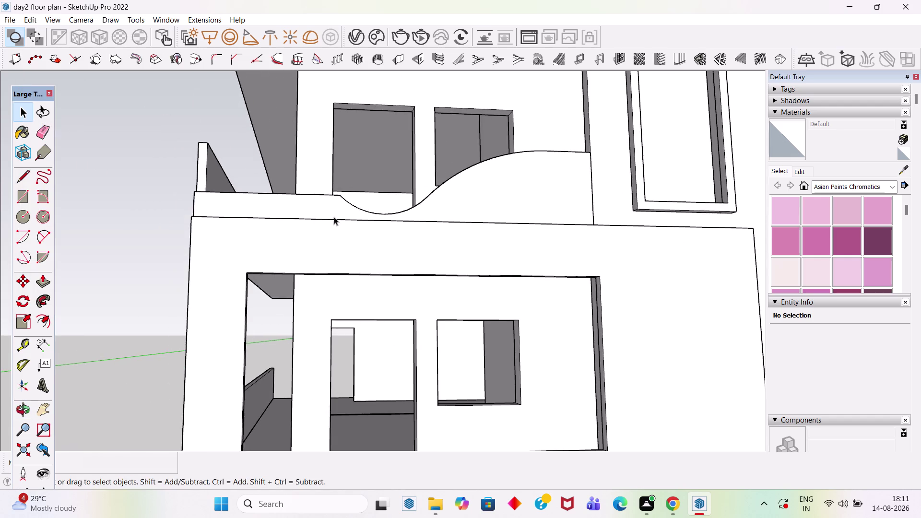
middle_drag(346, 203, 544, 336)
scroll(up, 3)
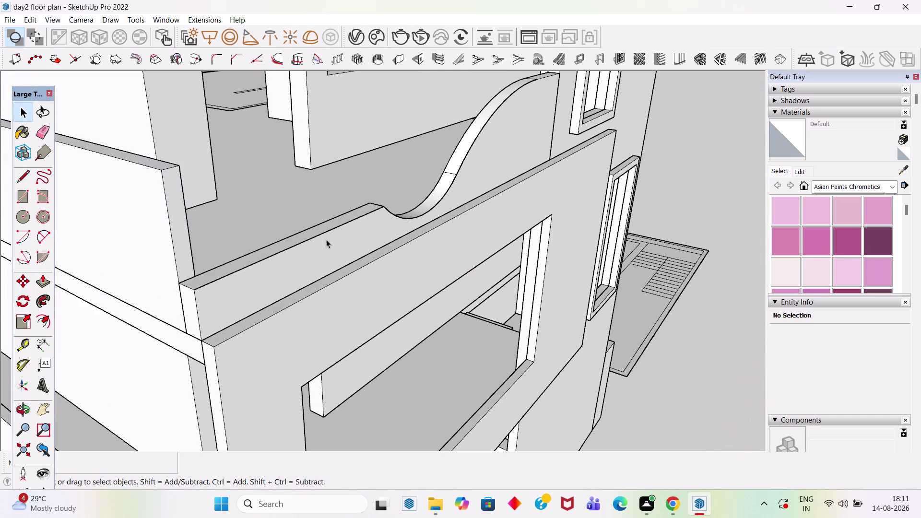
scroll(up, 3)
scroll(down, 3)
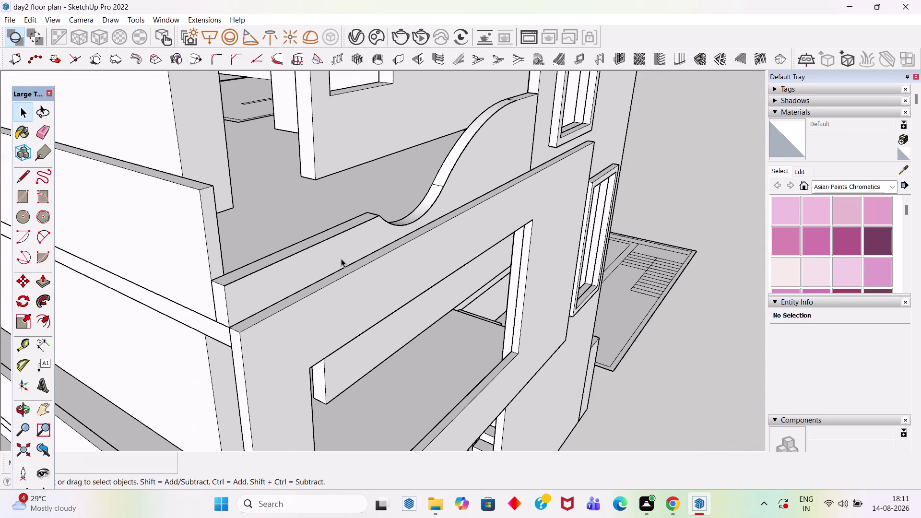
middle_drag(373, 259, 184, 222)
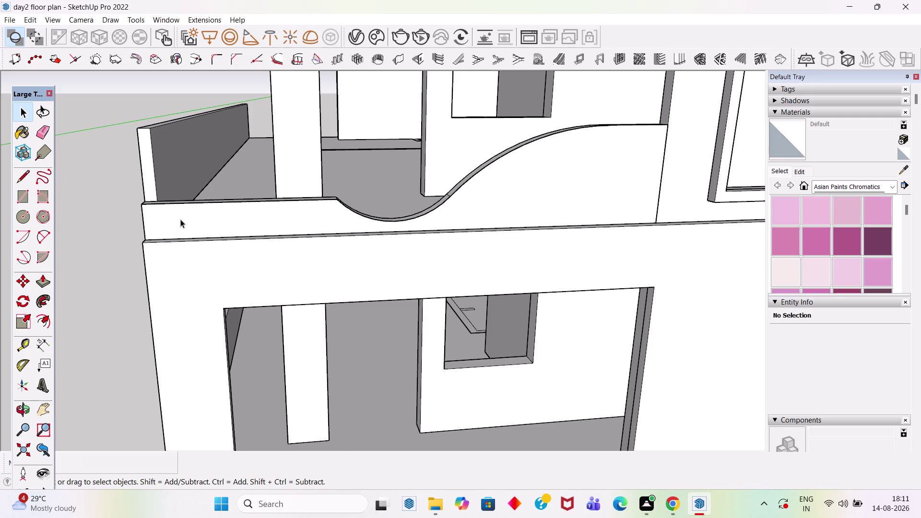
scroll(up, 3)
middle_drag(268, 194, 259, 334)
scroll(up, 3)
scroll(up, 3)
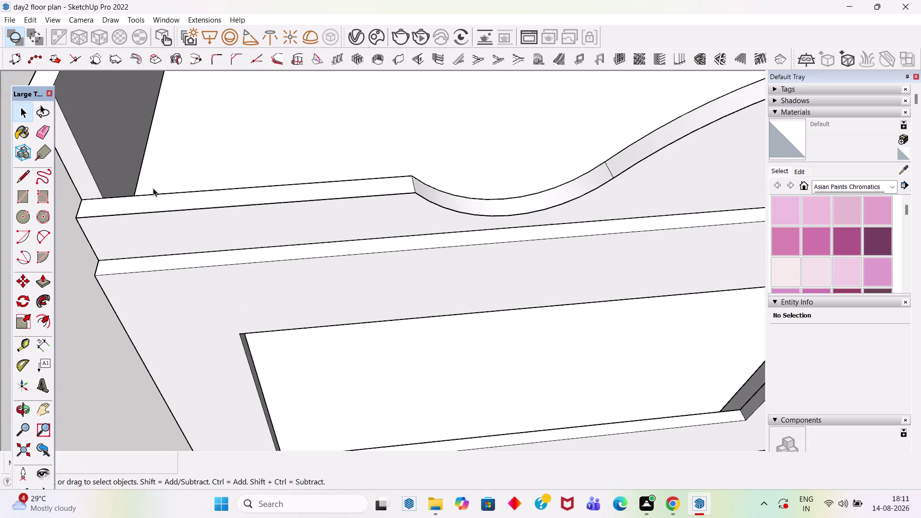
scroll(up, 3)
double_click(91, 187)
middle_drag(96, 206, 117, 179)
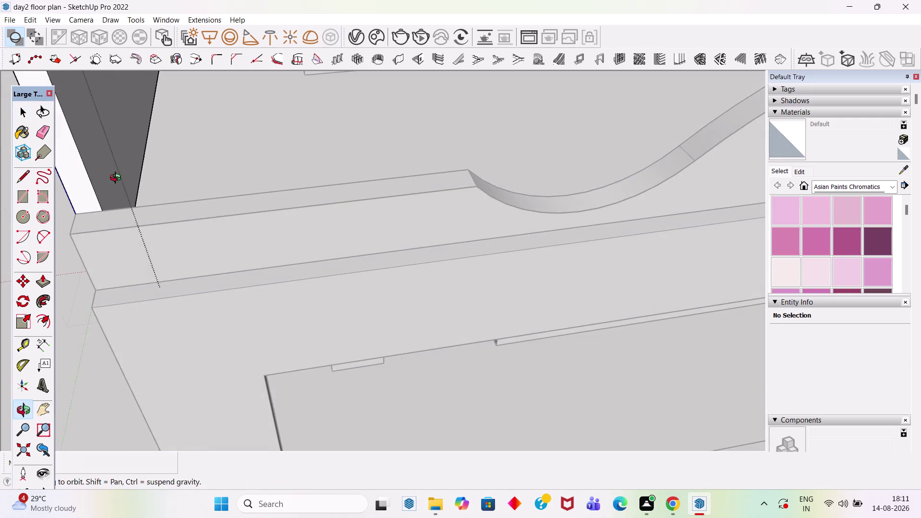
middle_drag(117, 179, 118, 179)
scroll(up, 3)
scroll(down, 3)
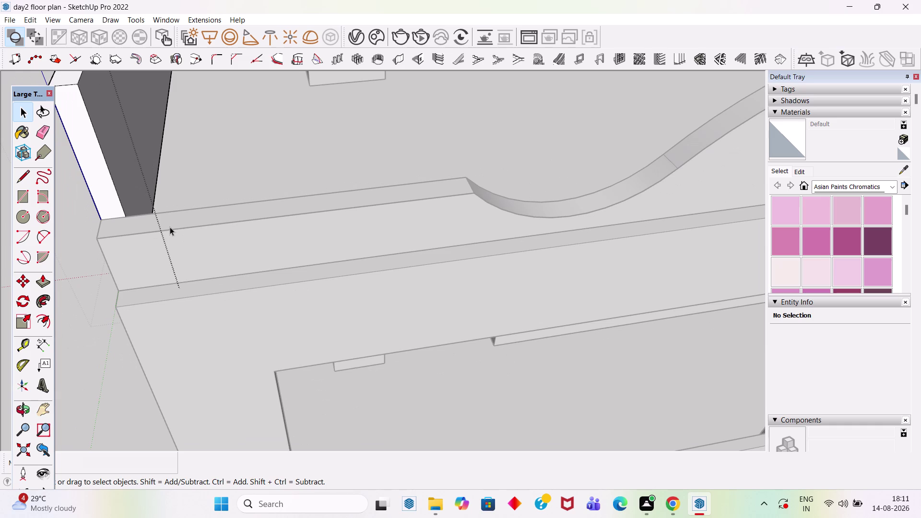
key(l)
click(100, 218)
click(129, 216)
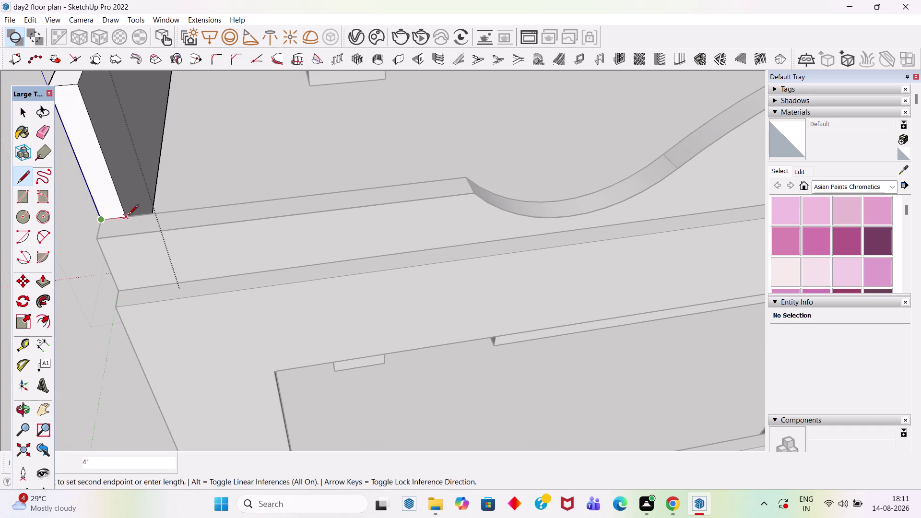
key(space)
click(106, 196)
key(p)
click(105, 196)
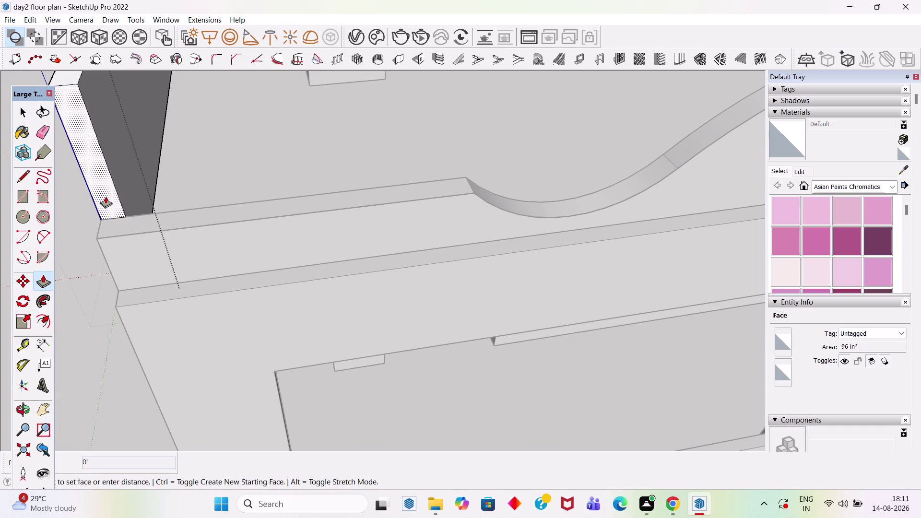
click(134, 231)
key(space)
scroll(down, 3)
click(101, 268)
middle_drag(393, 284, 113, 250)
scroll(down, 3)
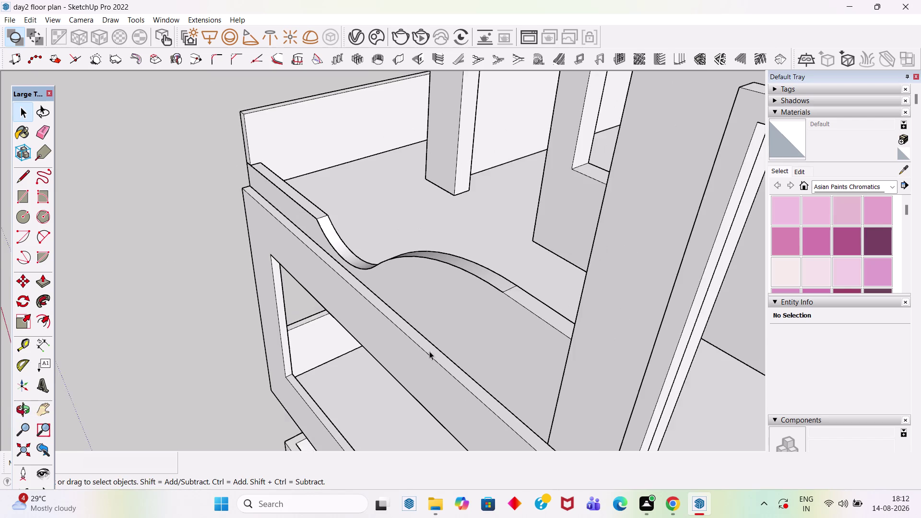
scroll(up, 3)
middle_drag(370, 195, 665, 111)
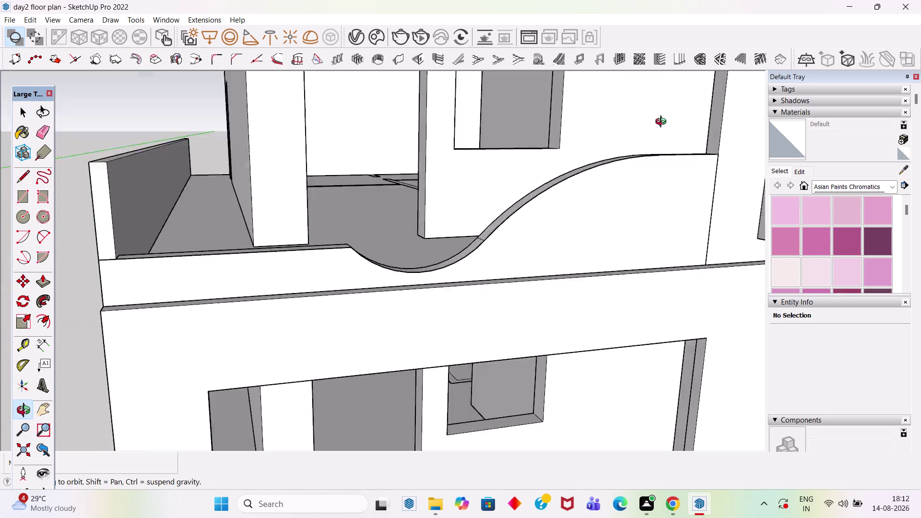
middle_drag(666, 110, 447, 282)
scroll(up, 3)
Place the first guide line along the wall top's edge.
scroll(up, 3)
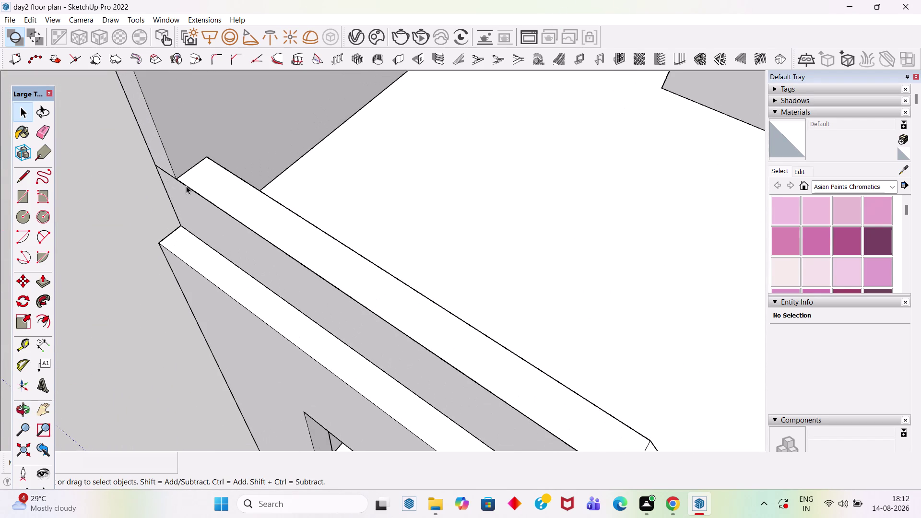
scroll(up, 3)
key(t)
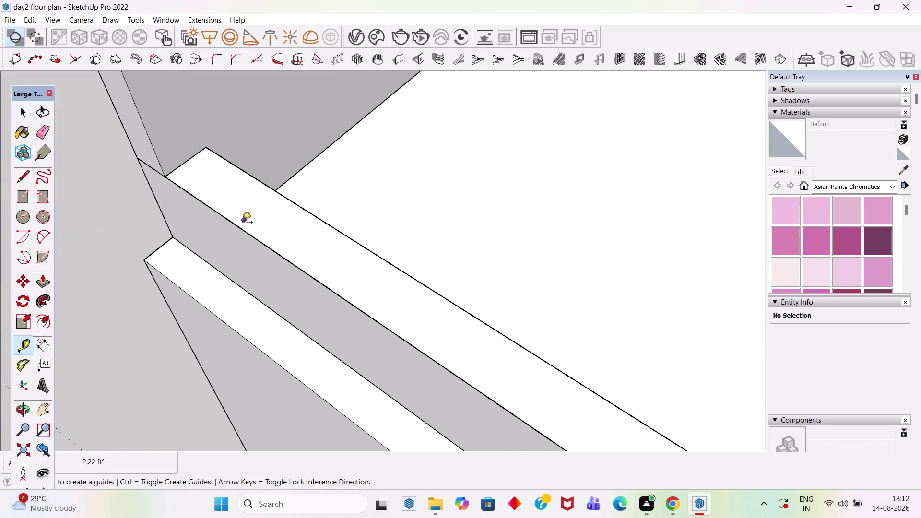
click(238, 227)
click(187, 165)
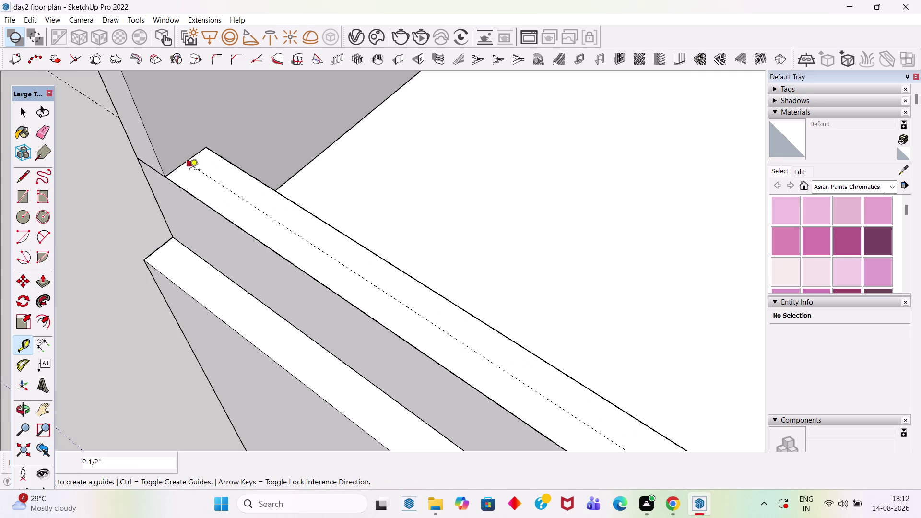
scroll(up, 3)
scroll(up, 3)
scroll(up, 3)
Add two more parallel guides at offsets of 1 and 2 along the wall top.
click(267, 214)
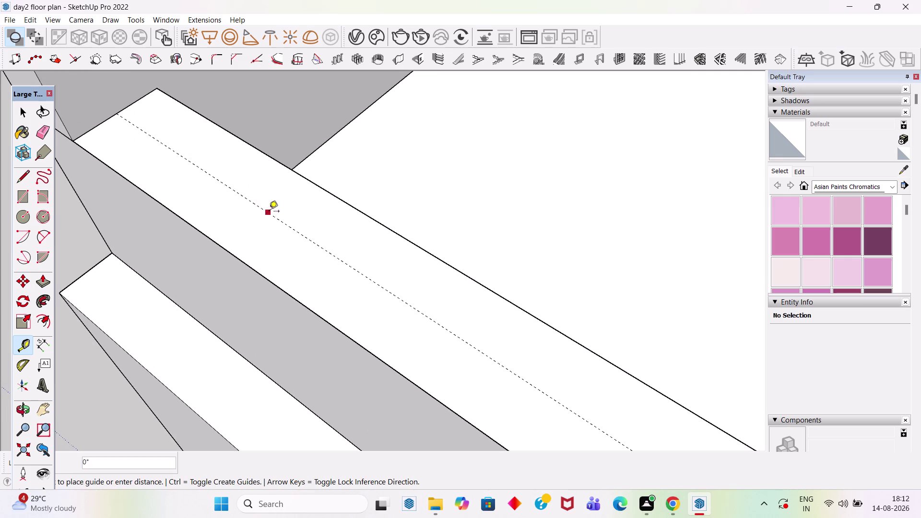
key(1)
key(Return)
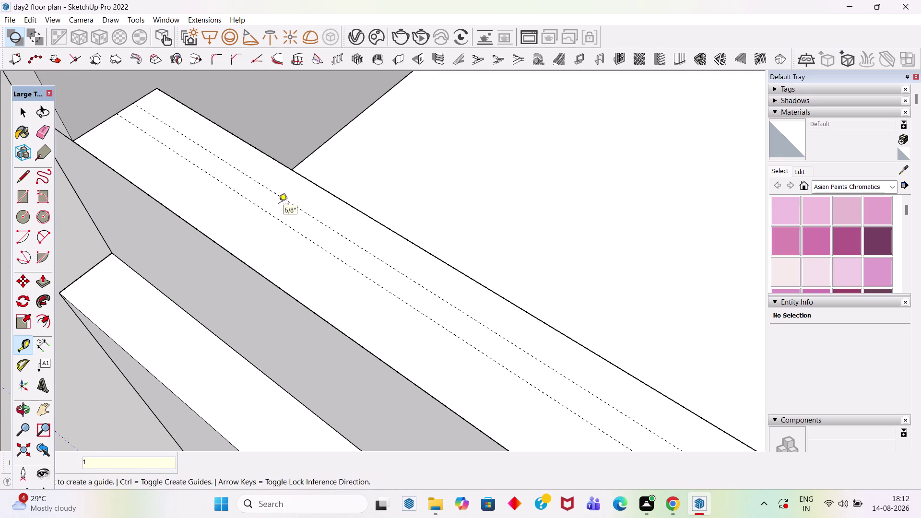
click(289, 204)
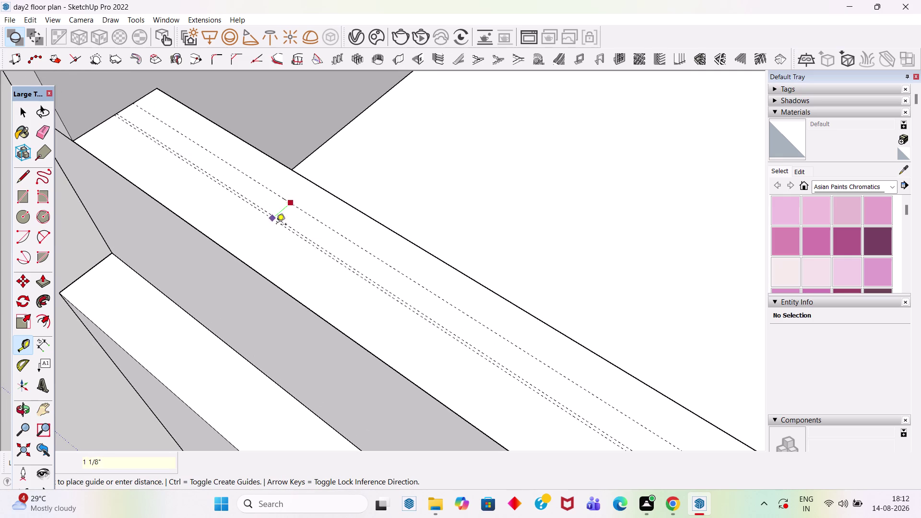
key(2)
key(Return)
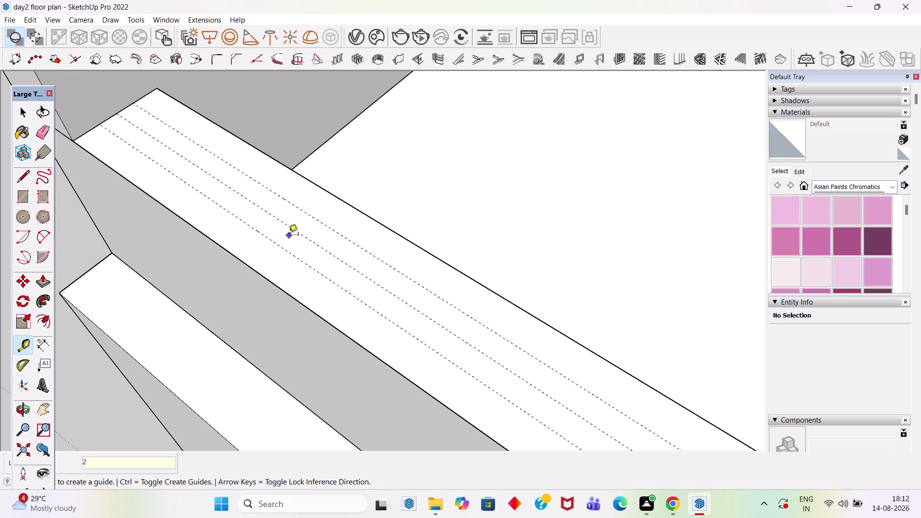
scroll(down, 3)
scroll(up, 3)
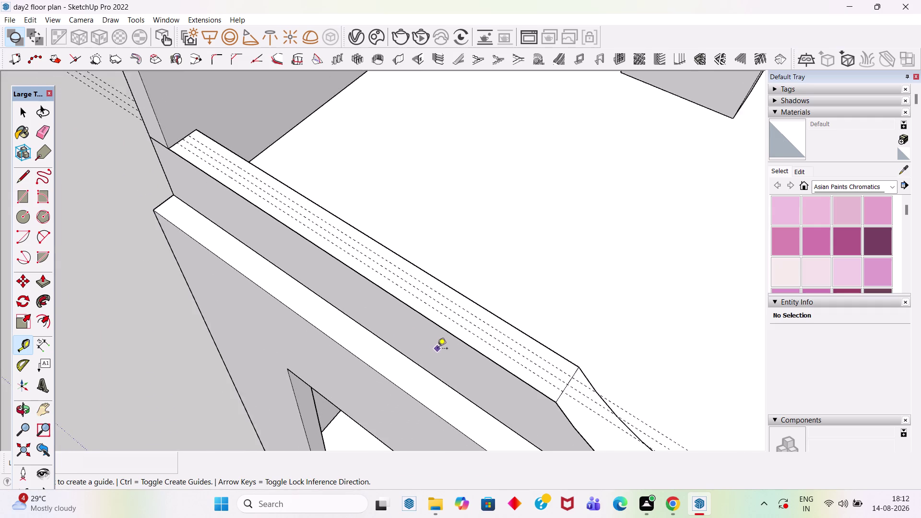
key(space)
Draw a narrow rectangle along the wall top between the guide lines.
key(r)
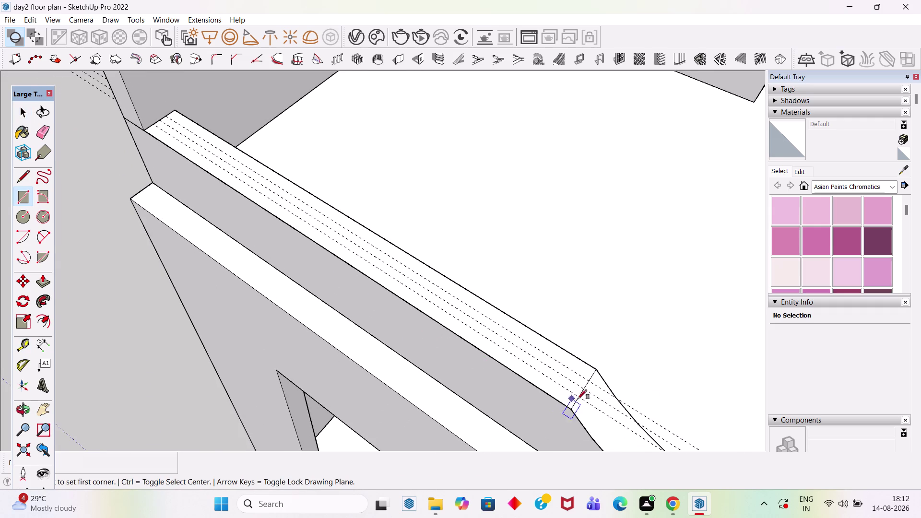
click(579, 397)
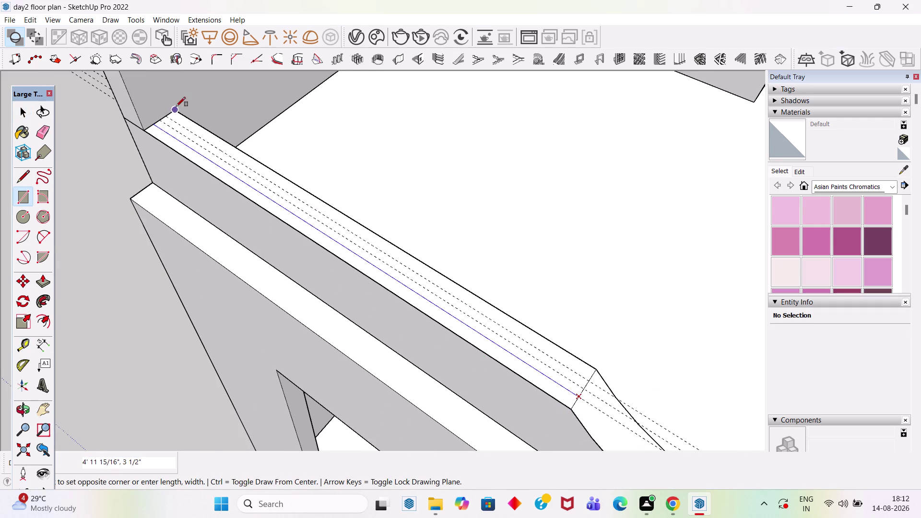
scroll(up, 3)
click(170, 115)
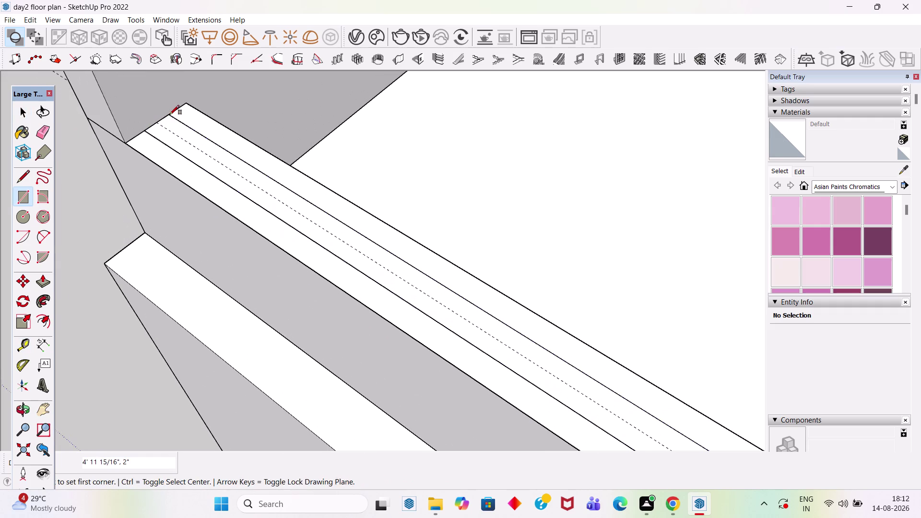
key(space)
Push the strip down into the wall to recess the groove, then inspect it.
key(p)
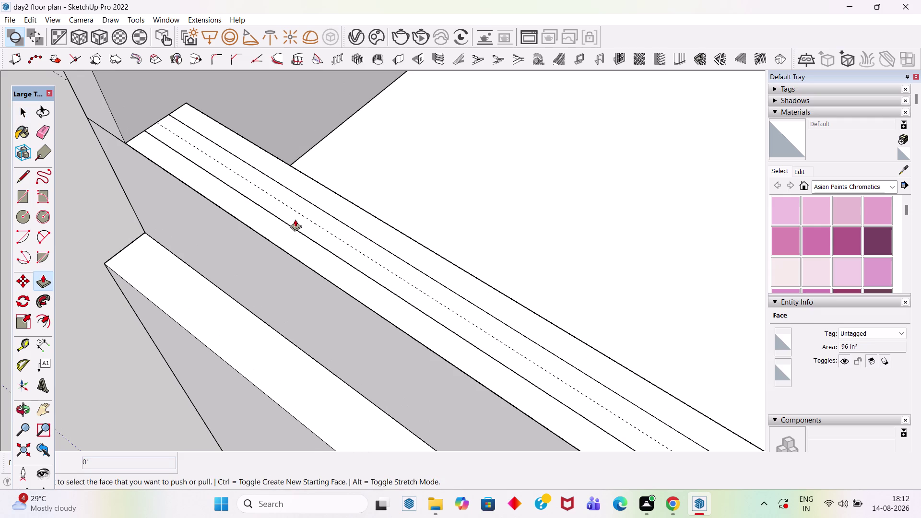
click(295, 219)
scroll(down, 3)
click(312, 214)
scroll(down, 3)
middle_drag(347, 241, 398, 209)
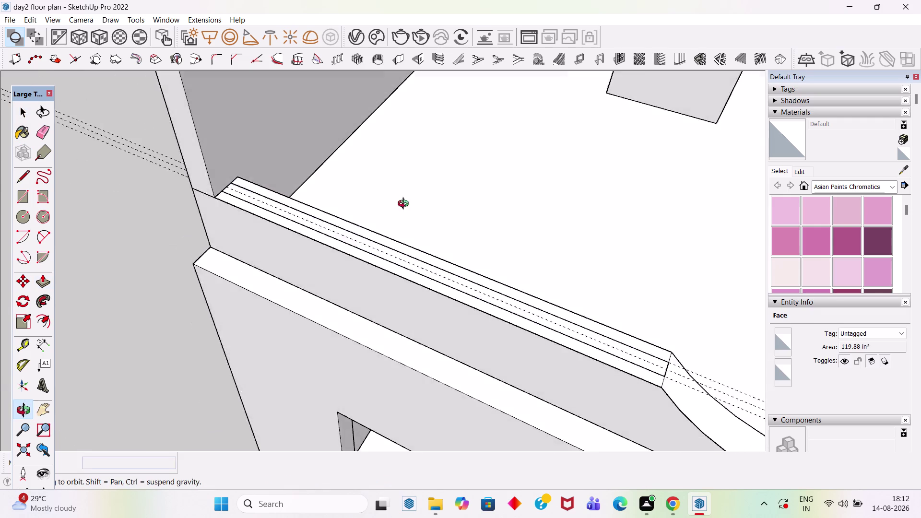
middle_drag(399, 209, 436, 173)
scroll(down, 3)
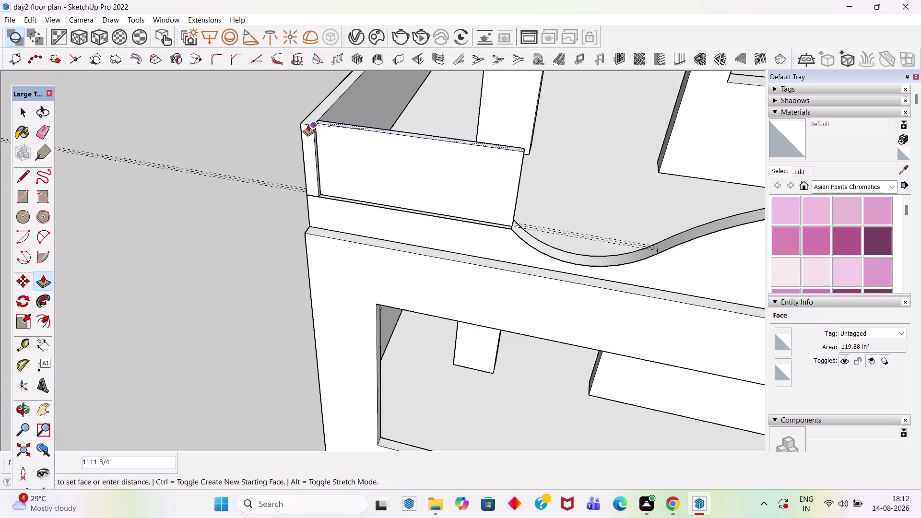
click(308, 124)
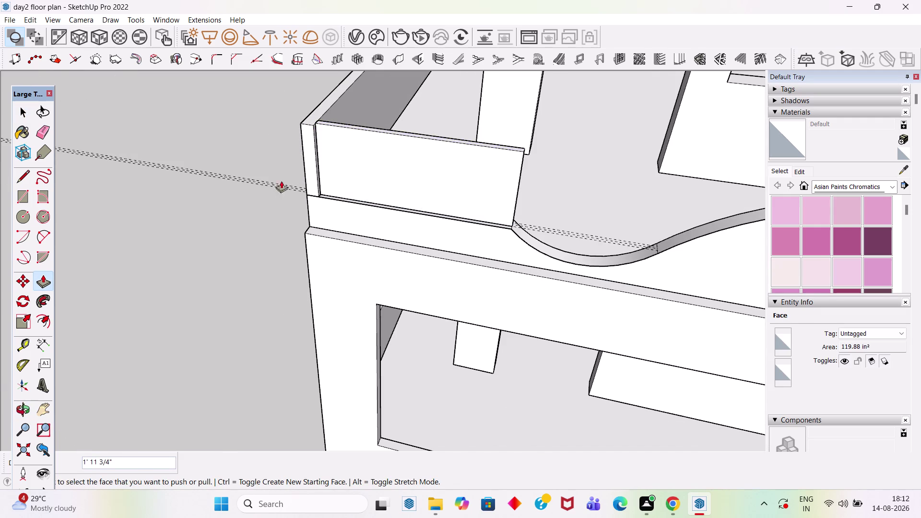
scroll(down, 3)
scroll(up, 3)
key(space)
scroll(up, 3)
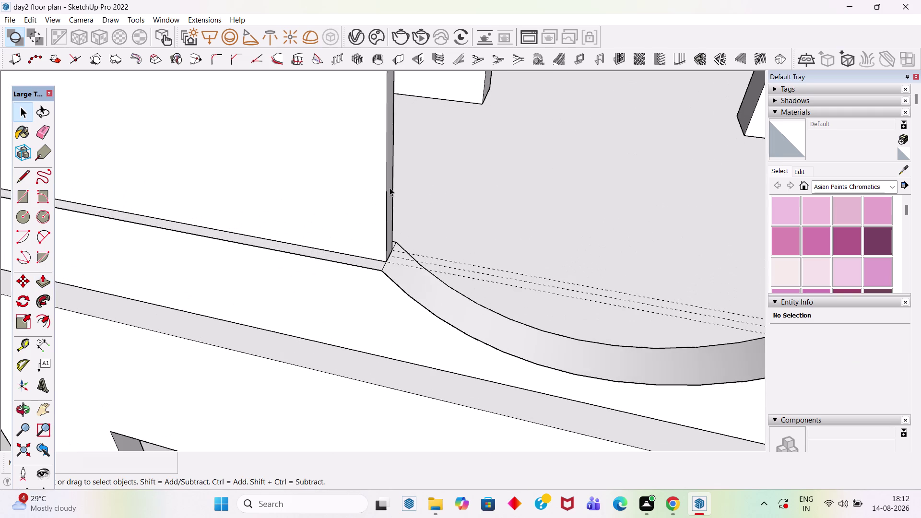
Pull the upright panel's end face back 2' with Push/Pull.
scroll(up, 3)
scroll(up, 3)
key(t)
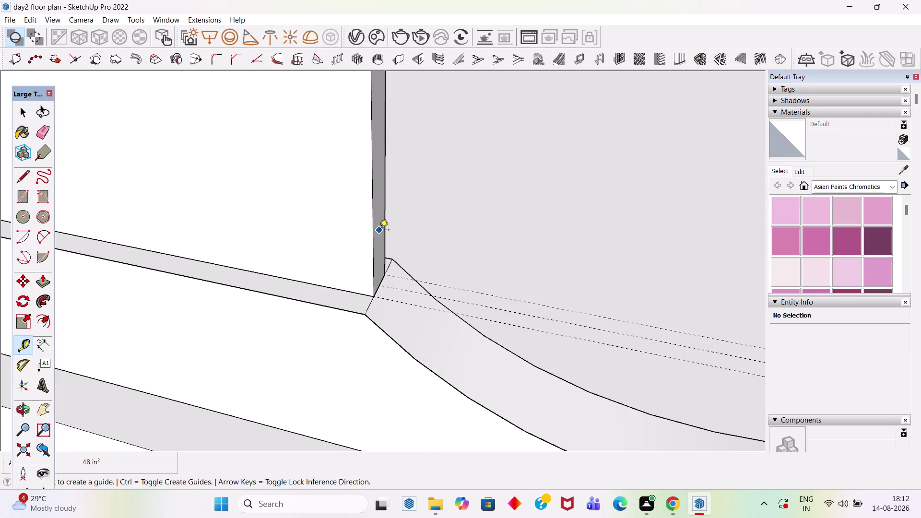
key(p)
click(378, 233)
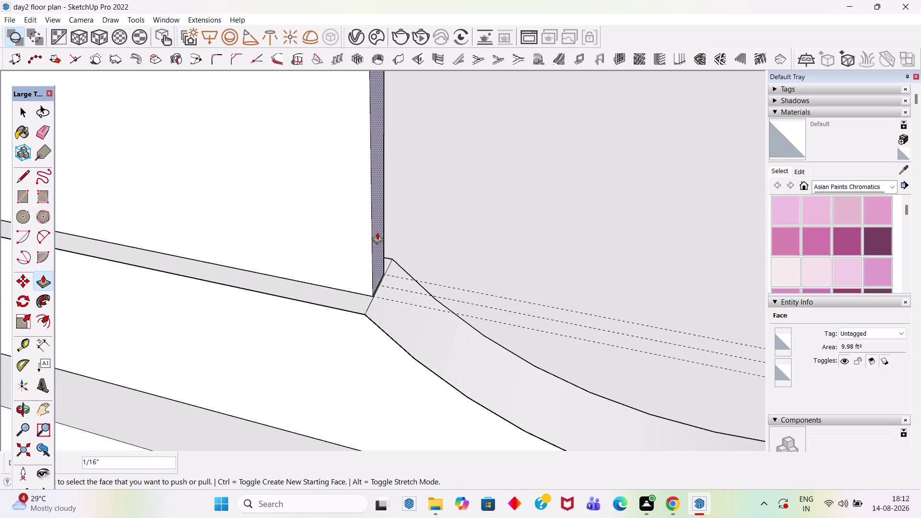
key(ctrl+z)
click(375, 231)
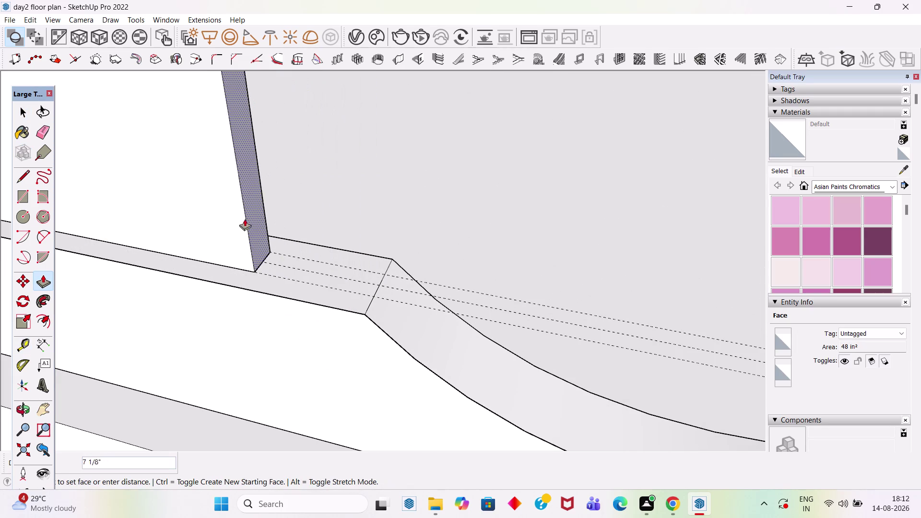
text(2')
key(Return)
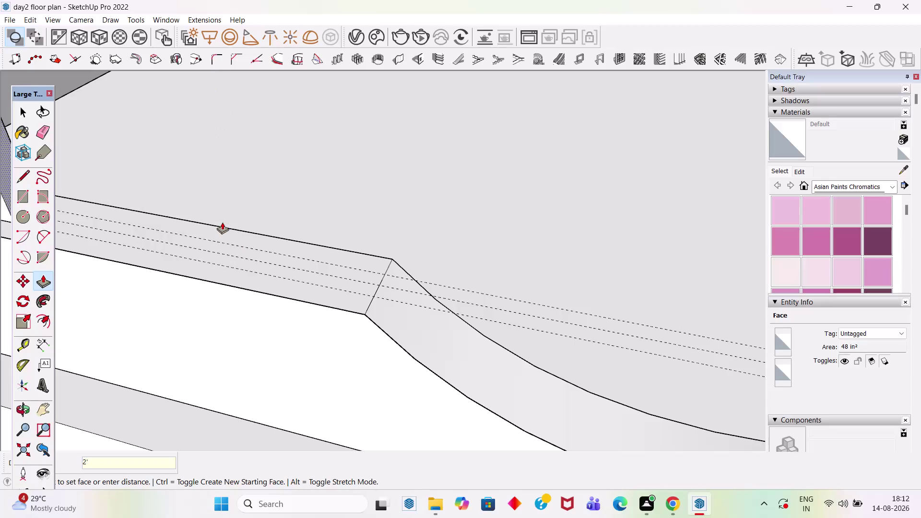
scroll(down, 3)
middle_drag(349, 249, 405, 151)
scroll(up, 3)
middle_drag(373, 203, 299, 251)
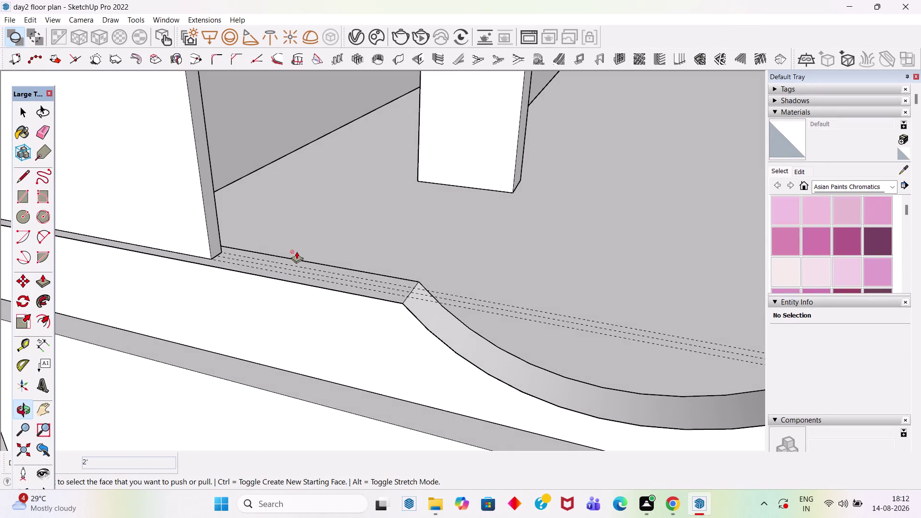
Push the panel end forward 1', leaving a bare wall-top gap before the curve.
key(ctrl+z)
scroll(up, 3)
click(445, 264)
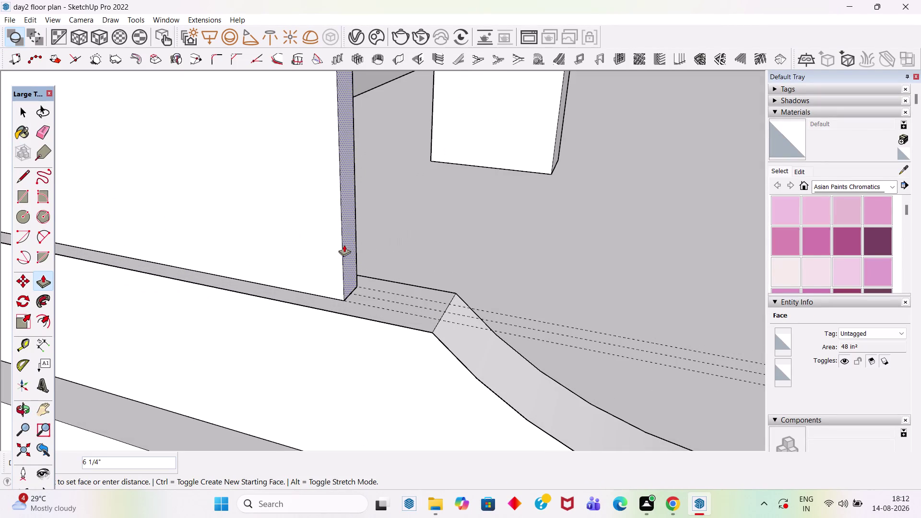
text(1')
key(Return)
key(space)
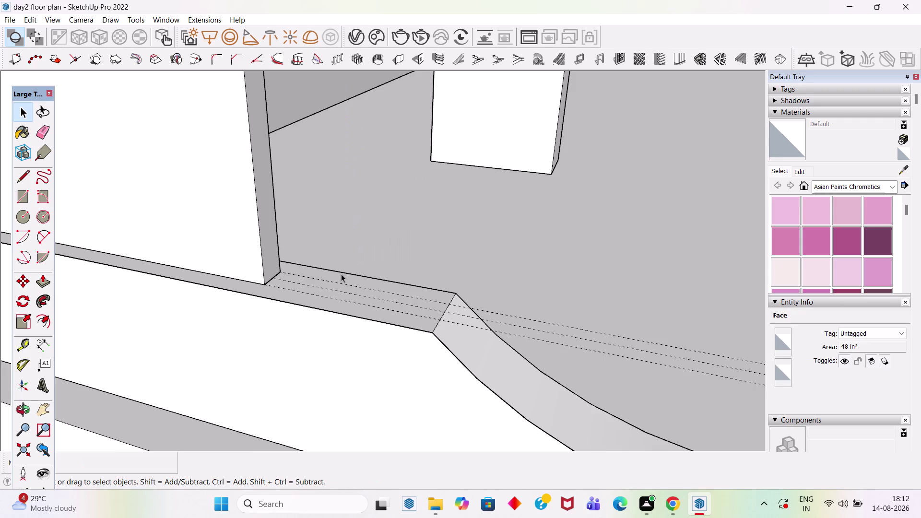
scroll(down, 3)
middle_drag(356, 290, 269, 365)
scroll(up, 3)
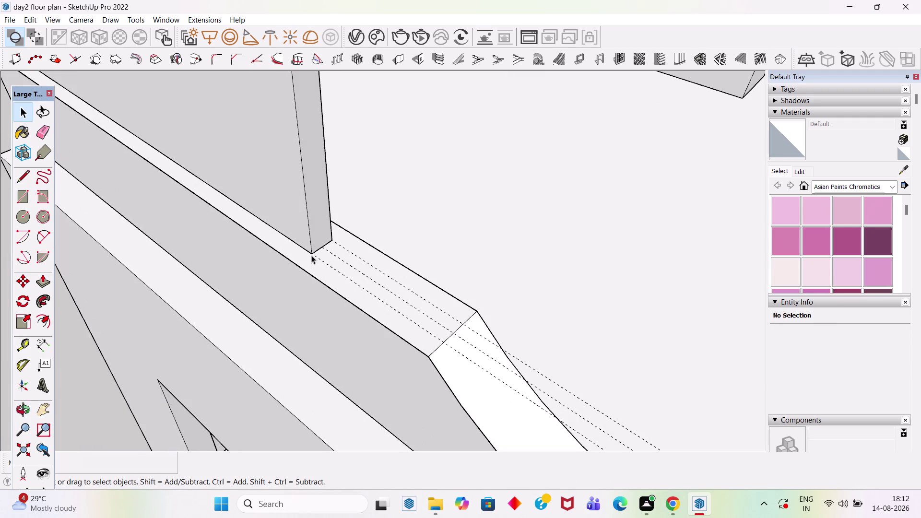